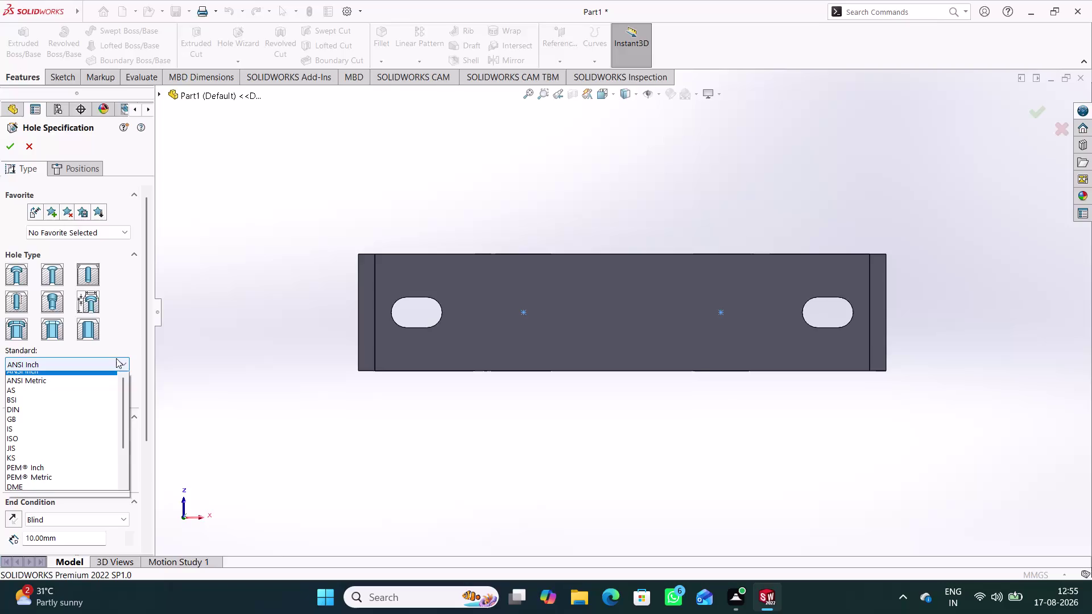
Keep ANSI Inch and pick Dowel Holes with a blind end and size 1/16.
click(116, 358)
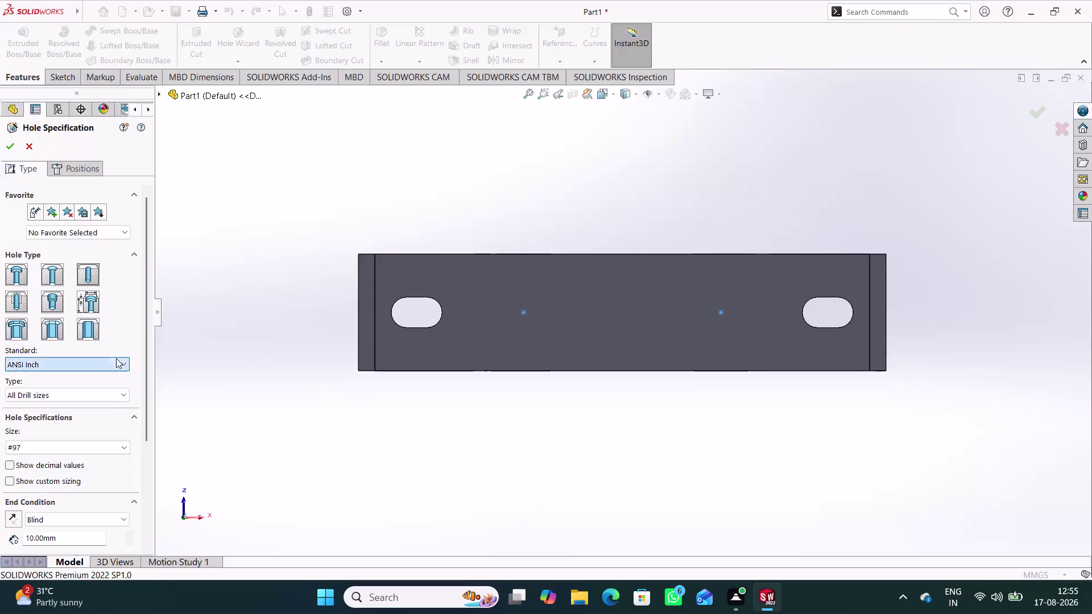
click(127, 394)
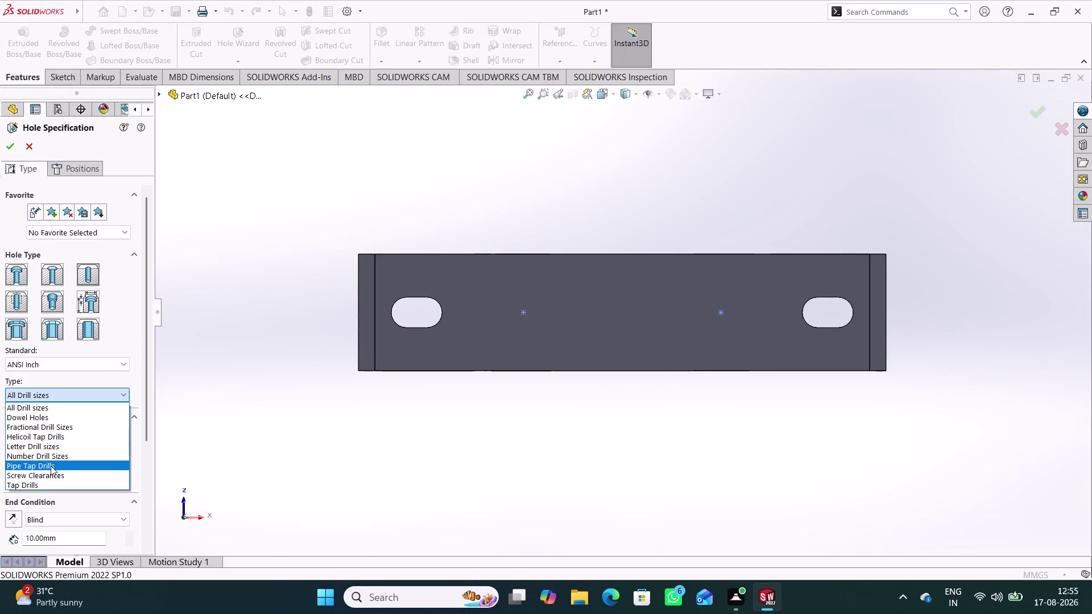
click(49, 417)
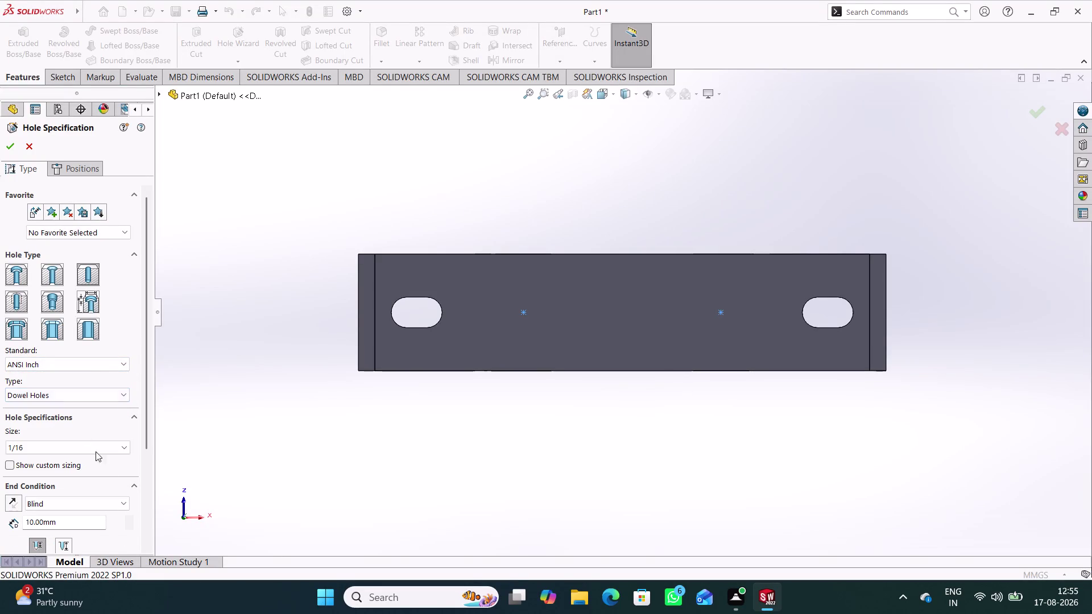
scroll(down, 3)
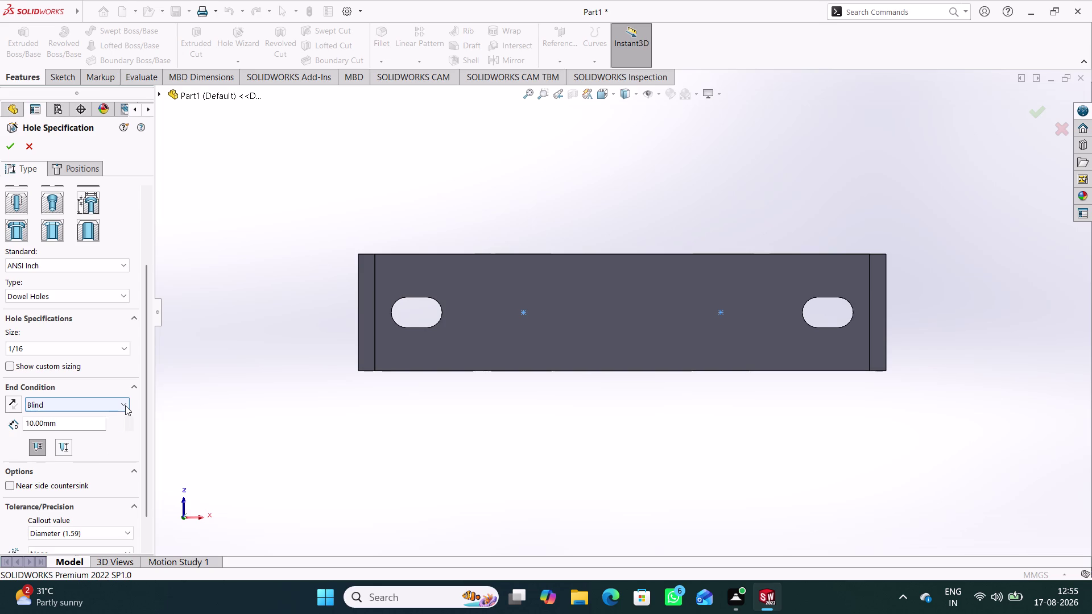
click(125, 405)
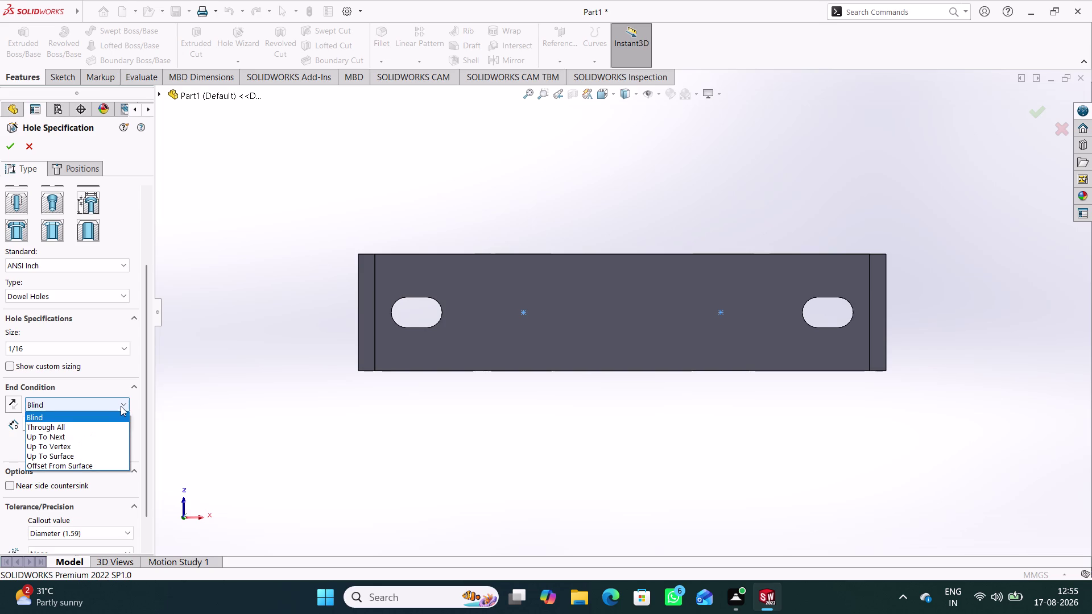
click(120, 406)
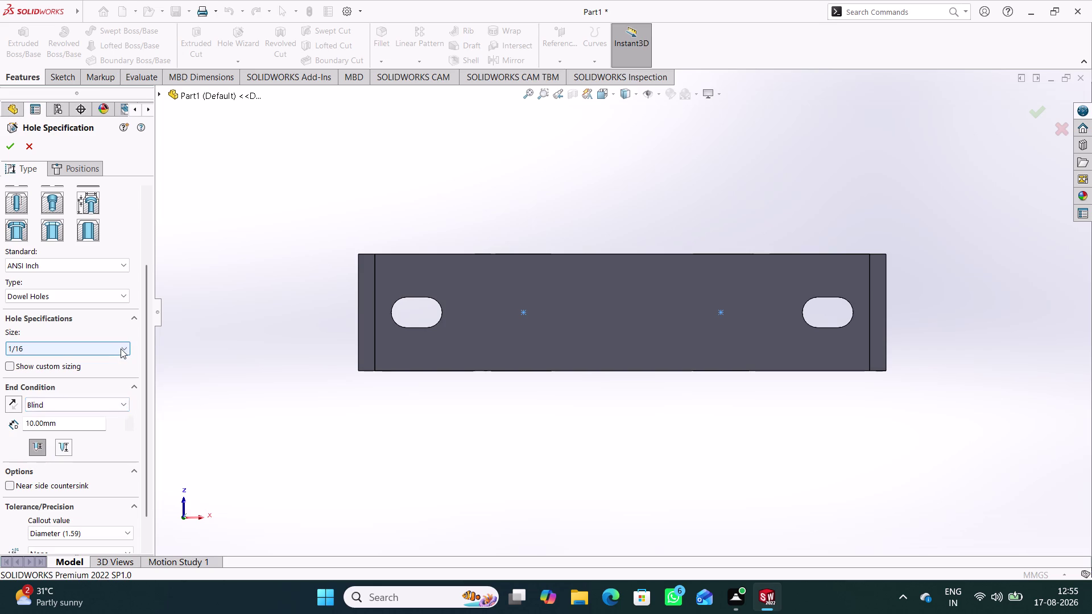
click(120, 349)
click(121, 349)
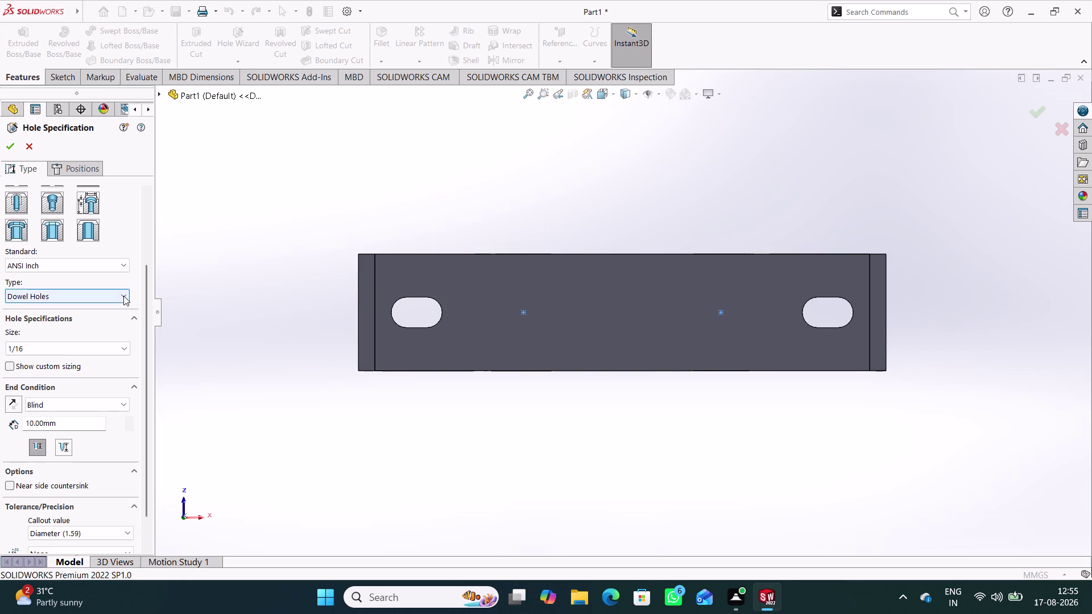
Switch to All Drill sizes at 1/16, showing decimal values and custom sizing (0.0625in, 118deg).
click(118, 298)
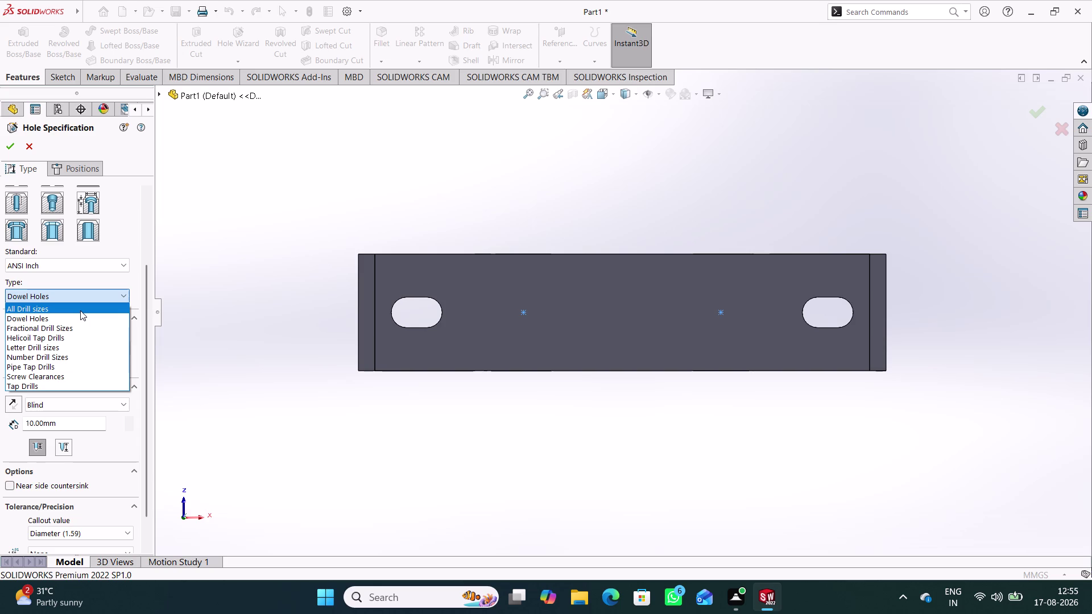
click(81, 310)
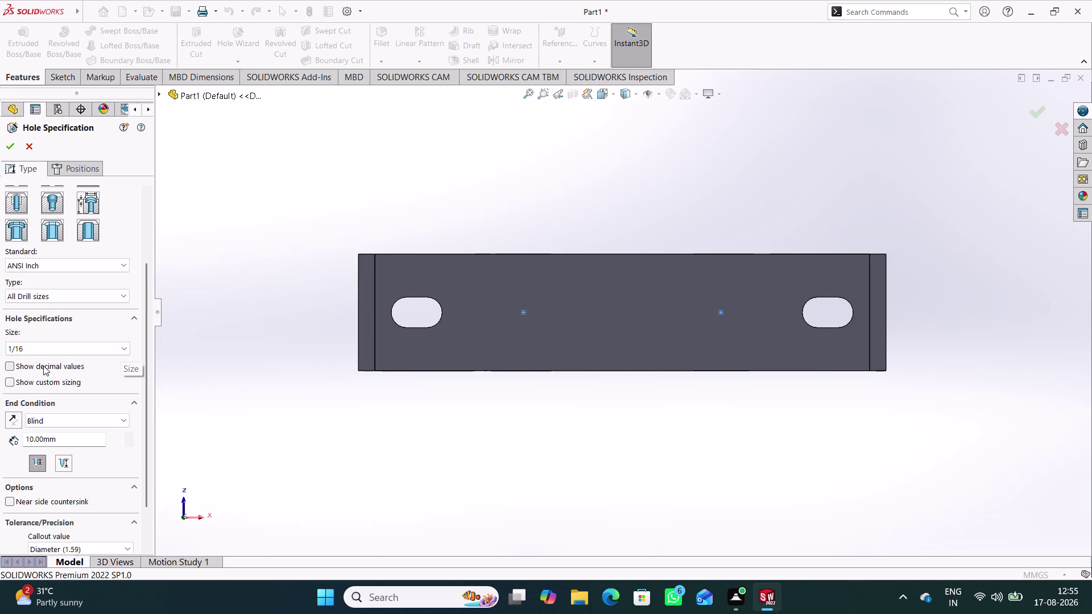
click(43, 366)
click(125, 347)
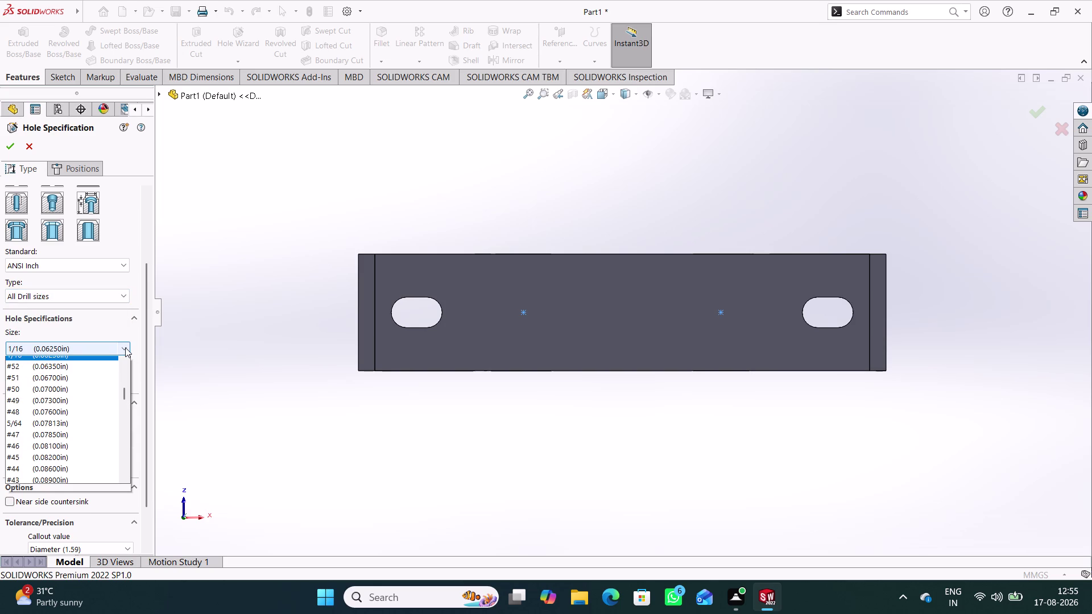
click(125, 347)
click(15, 379)
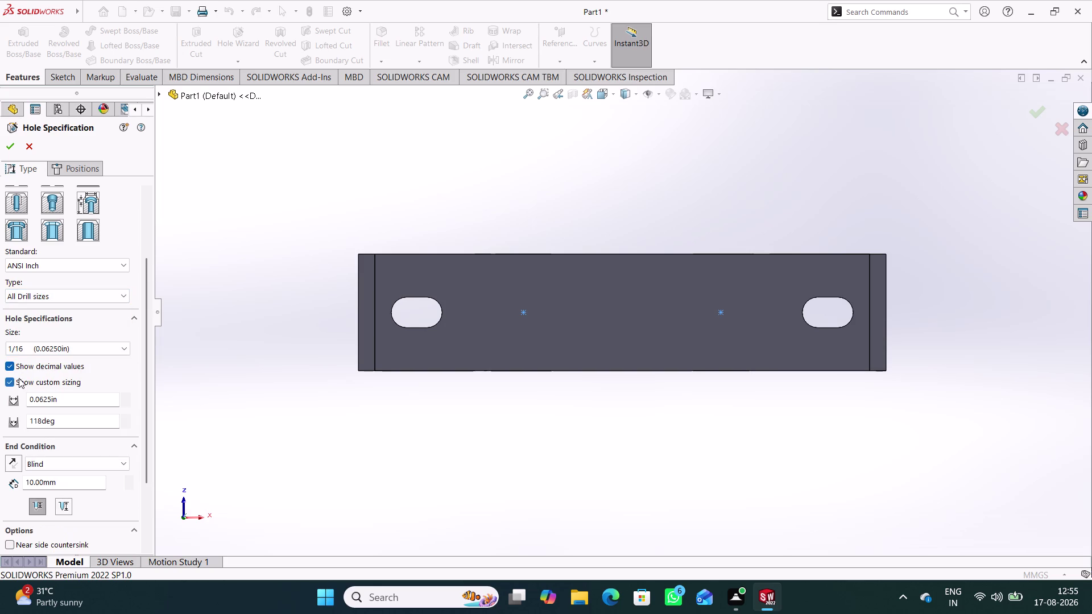
click(18, 371)
double_click(124, 349)
click(122, 264)
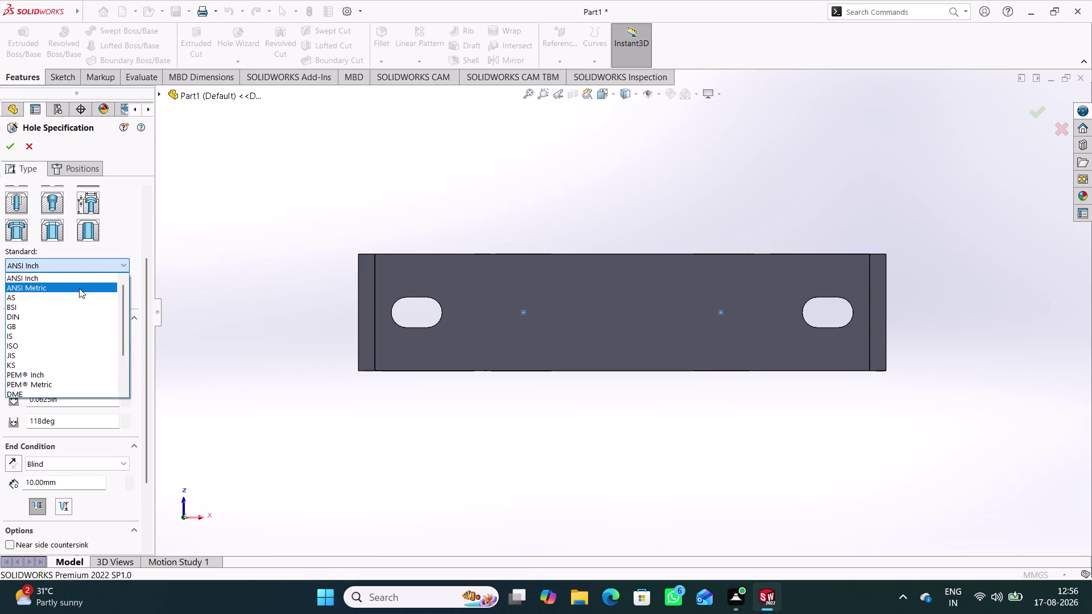
Set the standard to ISO, hide custom sizing, and keep the Ø1.0 dowel diameter.
click(39, 344)
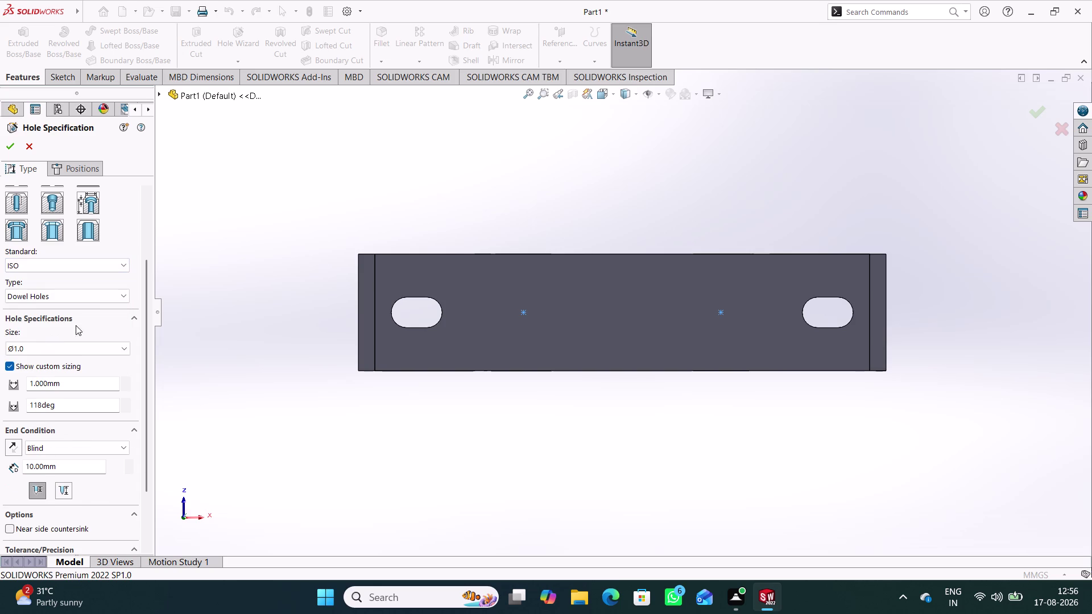
click(118, 352)
click(123, 351)
click(12, 368)
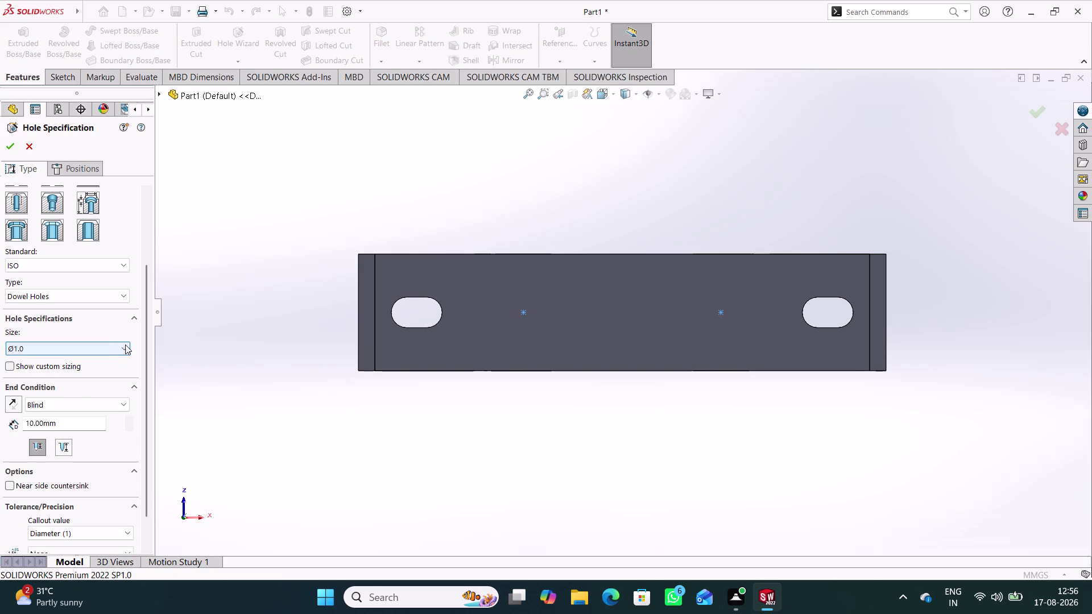
click(125, 345)
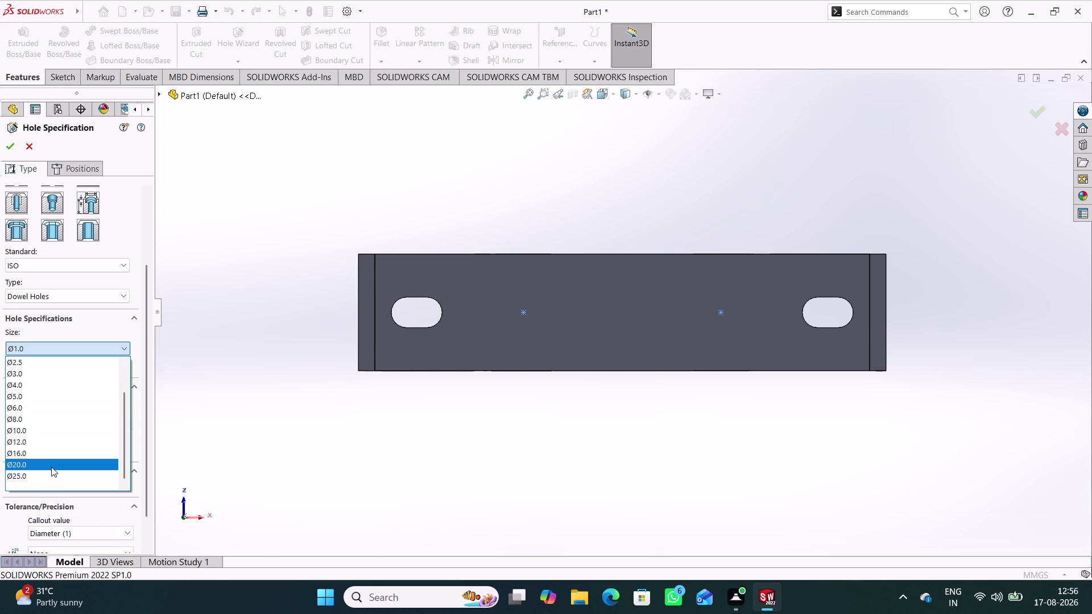
click(205, 358)
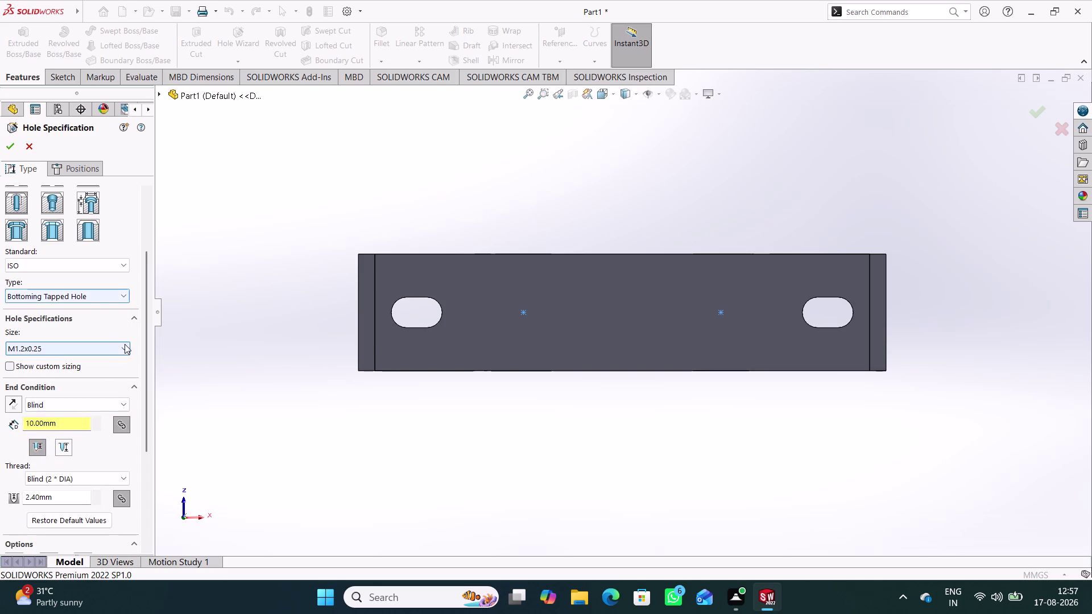
Leave custom sizing off and change the type to Tapered Pipe Tap, size 1/16.
click(50, 204)
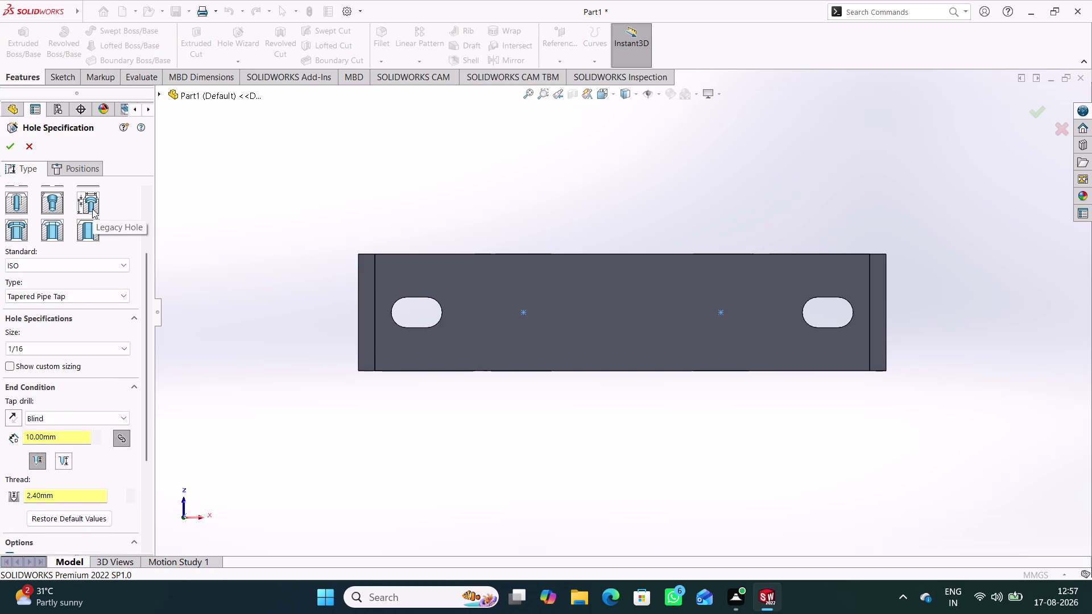
scroll(up, 3)
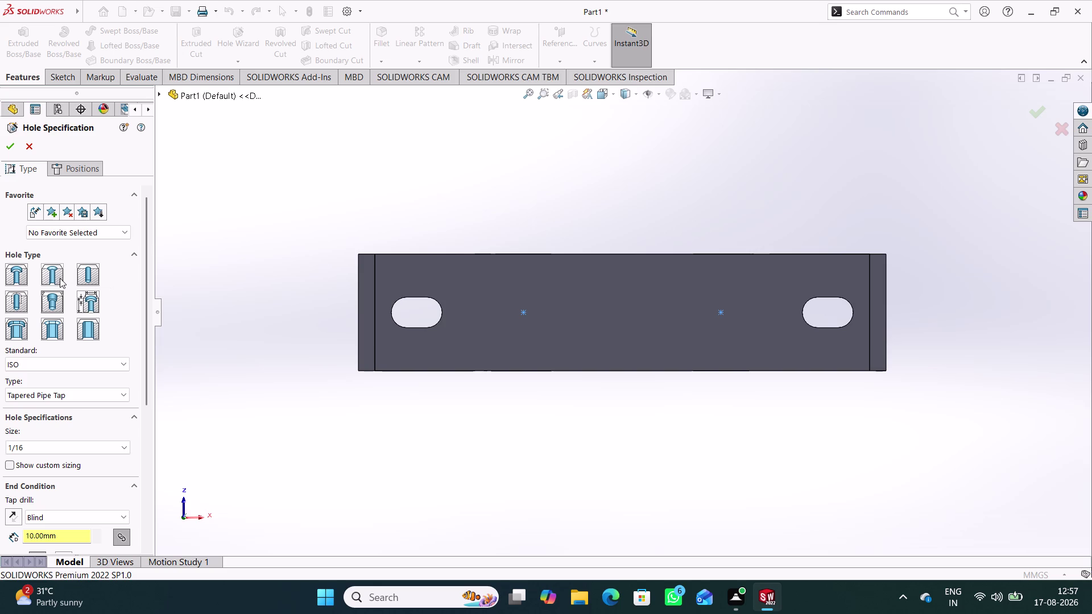
Return to a plain dowel hole and review its diameter choices.
click(88, 275)
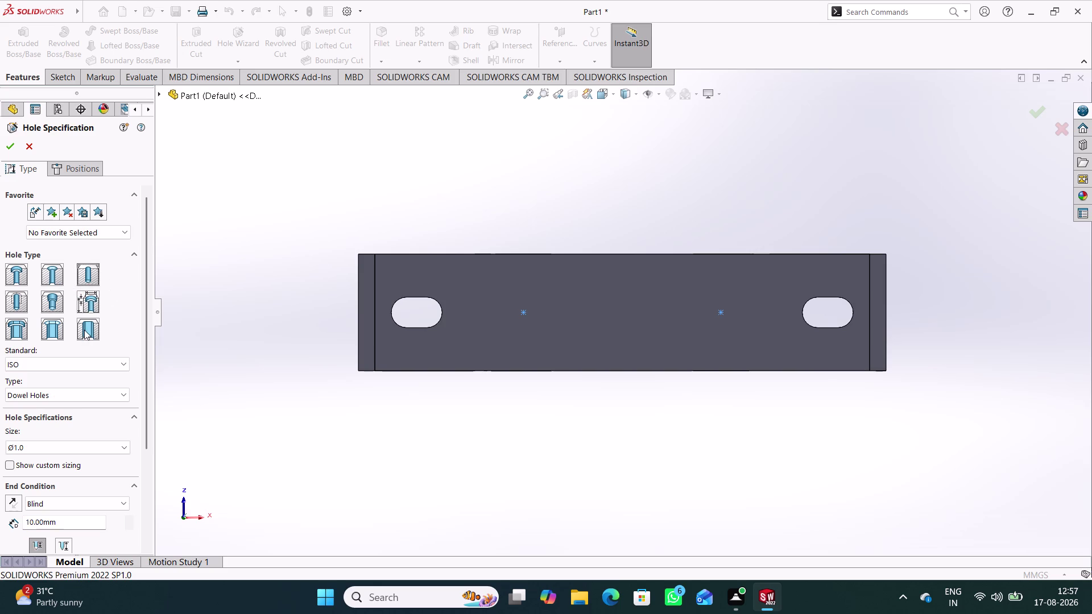
scroll(down, 3)
click(123, 348)
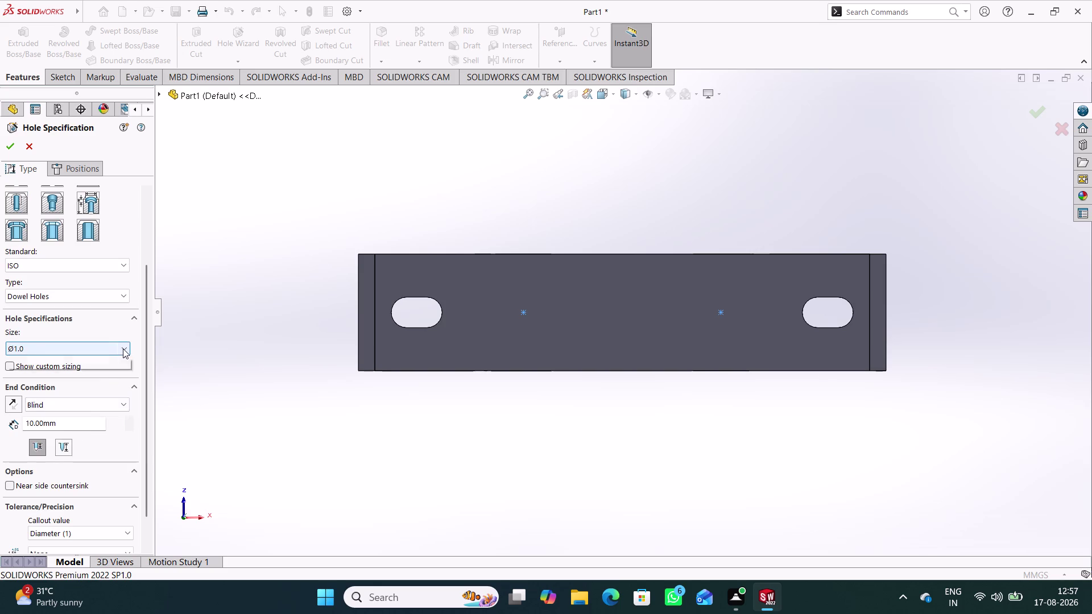
click(53, 479)
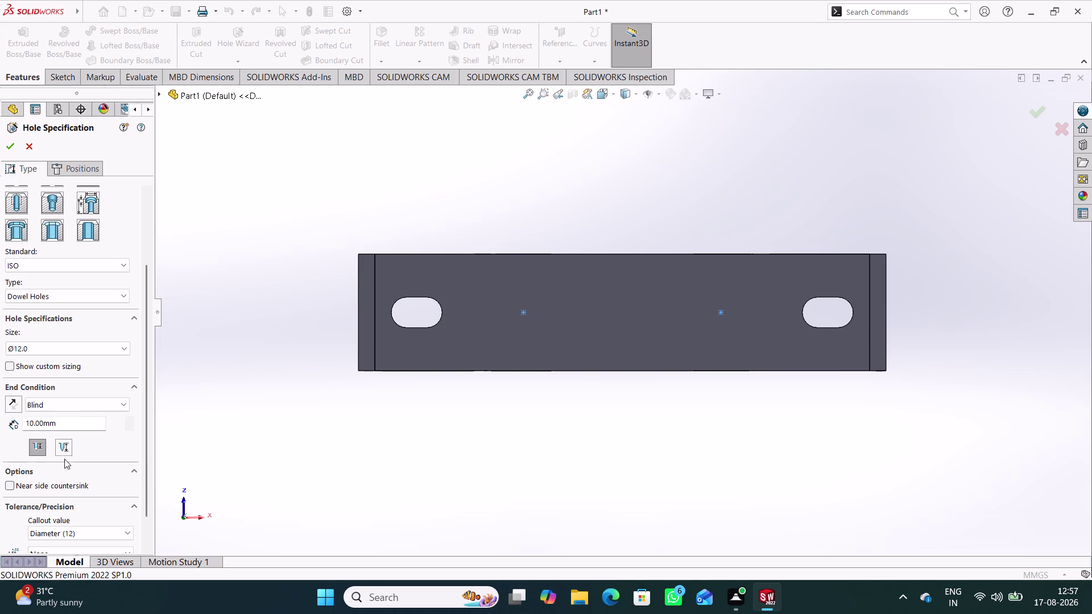
scroll(down, 3)
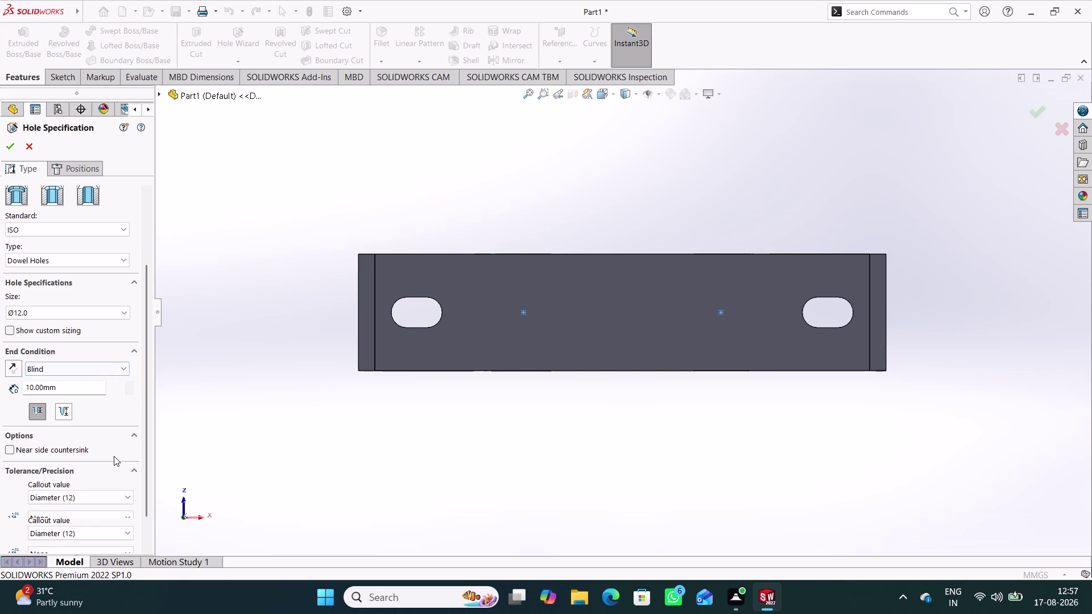
scroll(down, 3)
Toggle Near side countersink on and off, then cancel the hole specification.
click(12, 450)
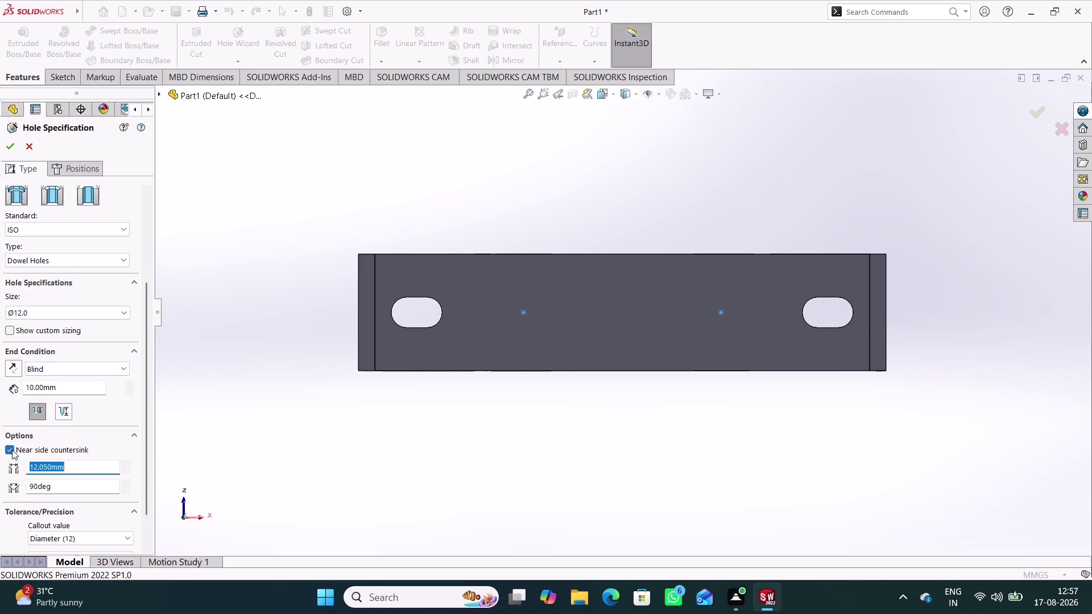
click(12, 450)
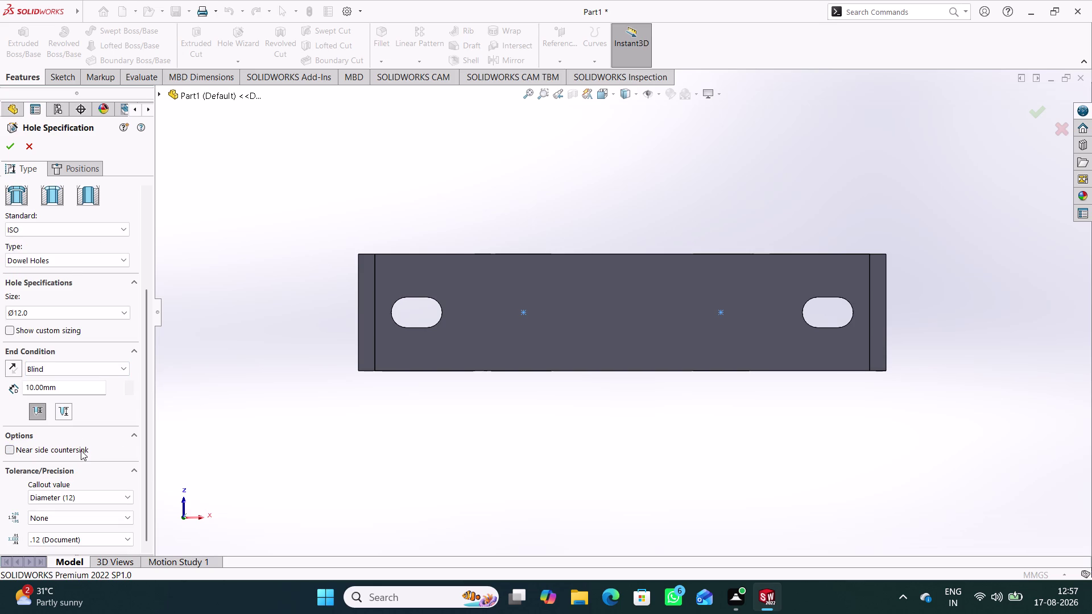
click(274, 316)
click(26, 144)
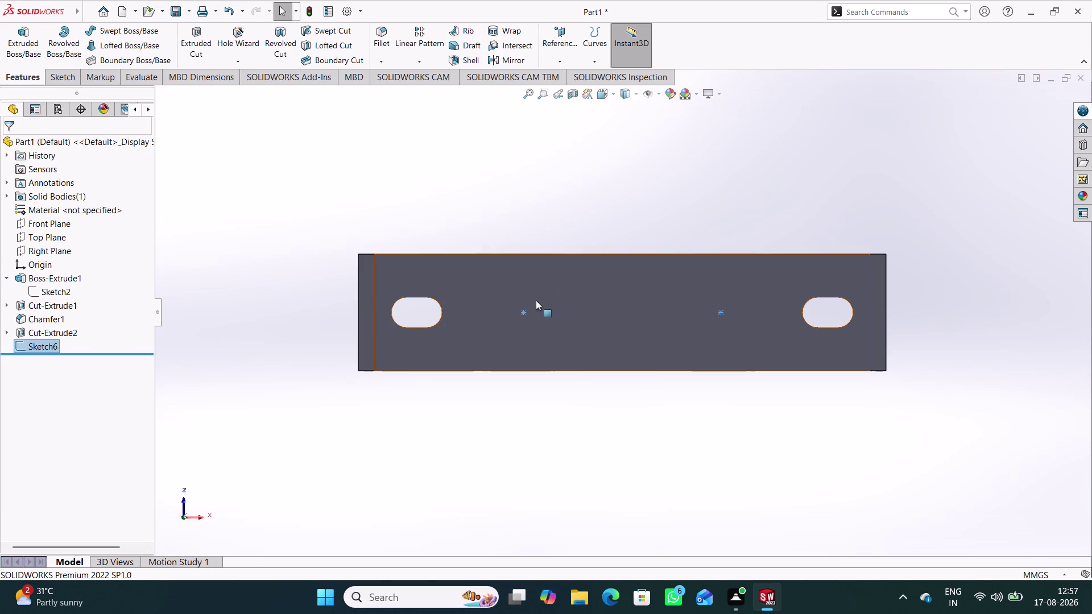
Edit Sketch6 and delete the existing hole points and their dimensions.
double_click(525, 314)
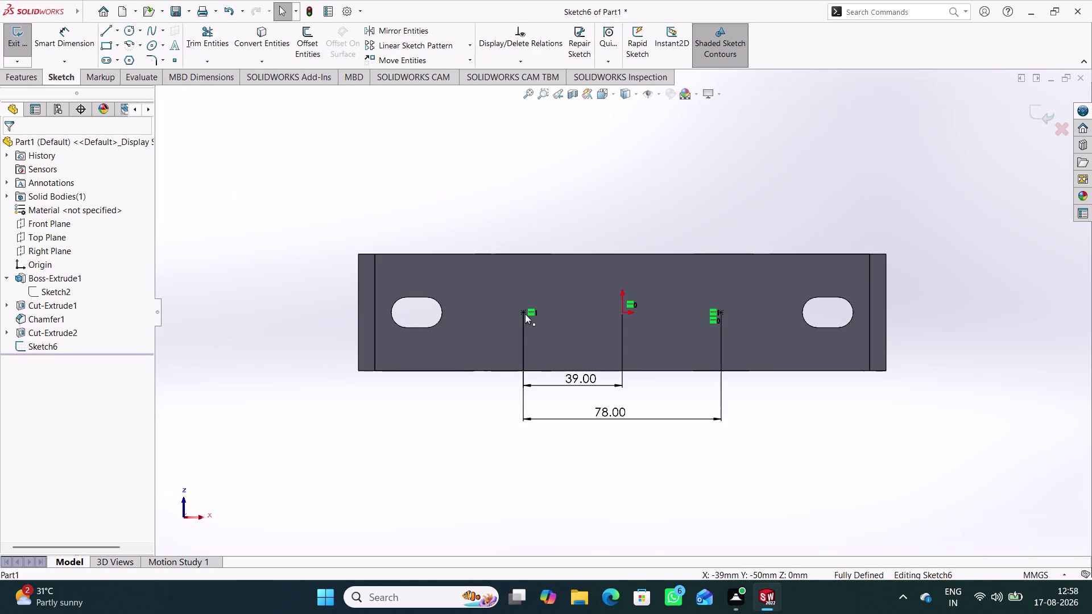
drag(680, 514, 458, 169)
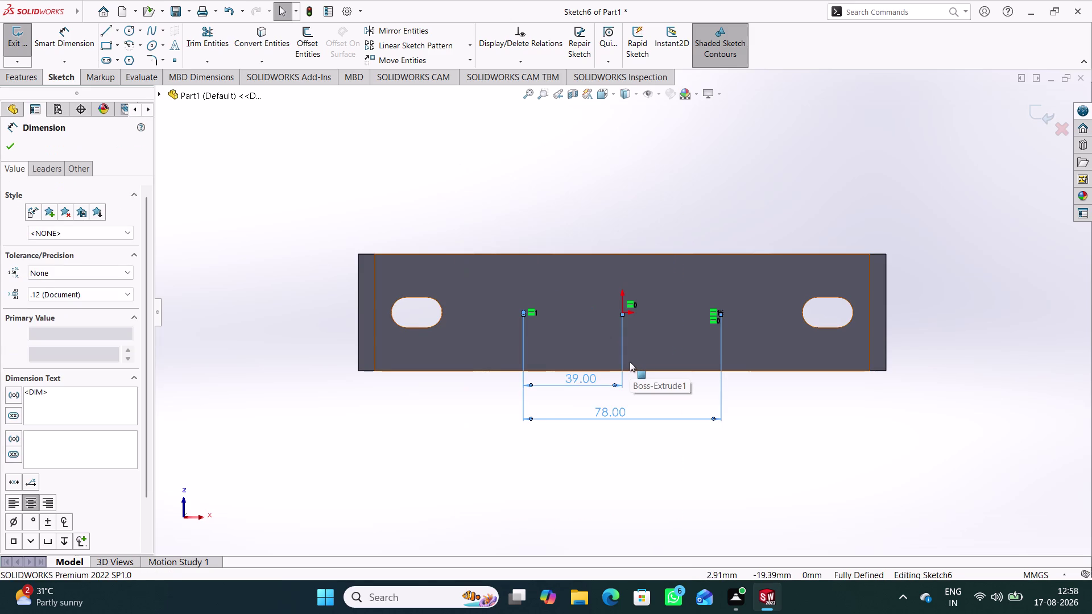
key(Delete)
drag(814, 432, 707, 227)
key(Delete)
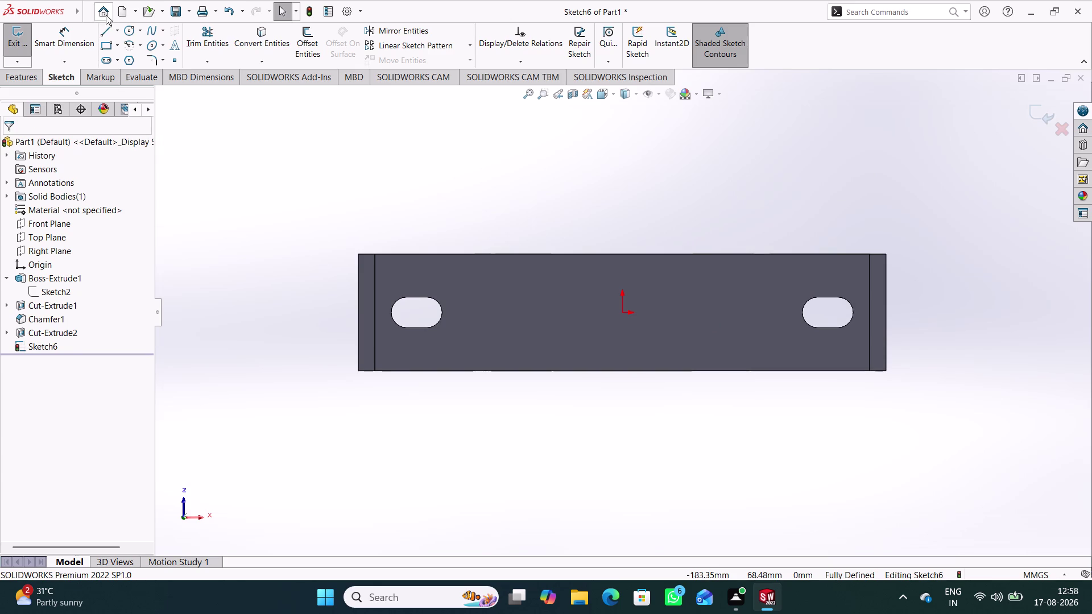
Draw two circles, one left and one right of the origin.
click(131, 30)
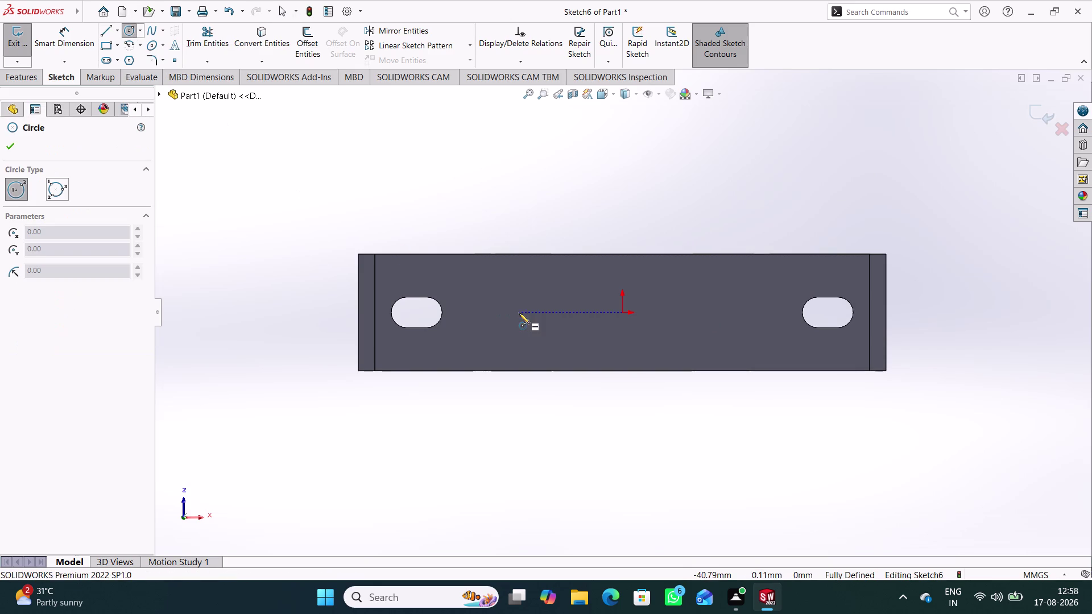
click(493, 315)
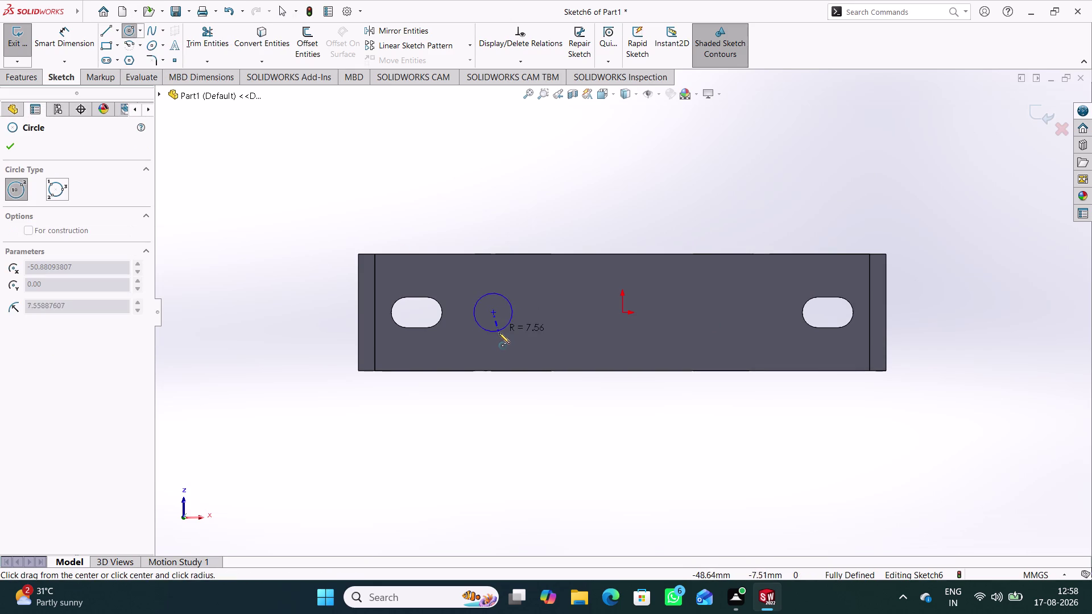
click(499, 335)
click(735, 310)
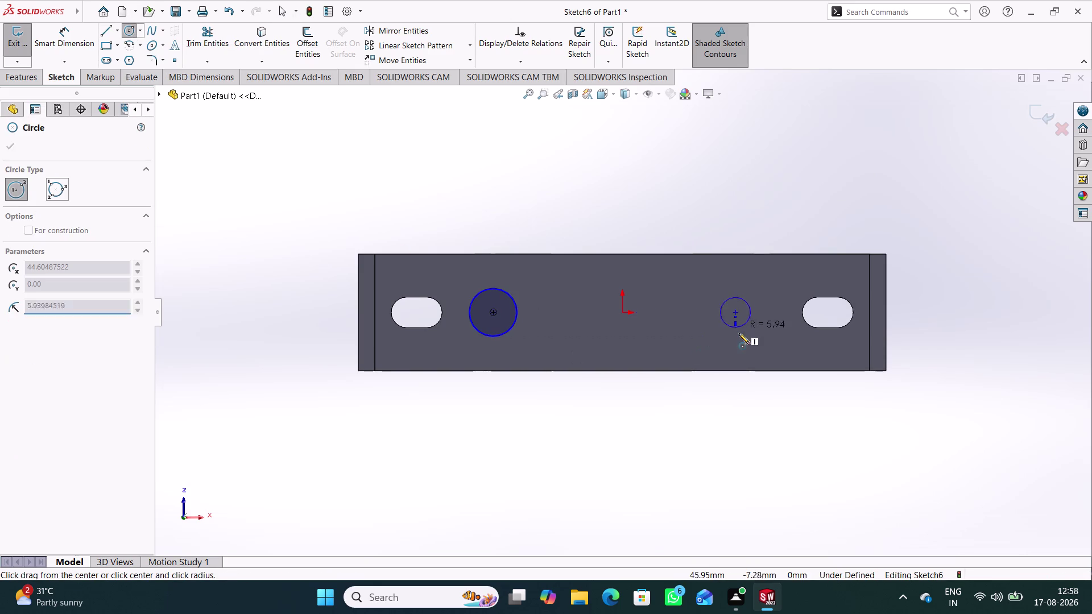
click(738, 337)
Dimension the two circle centres 78 mm apart.
right_drag(547, 455, 567, 174)
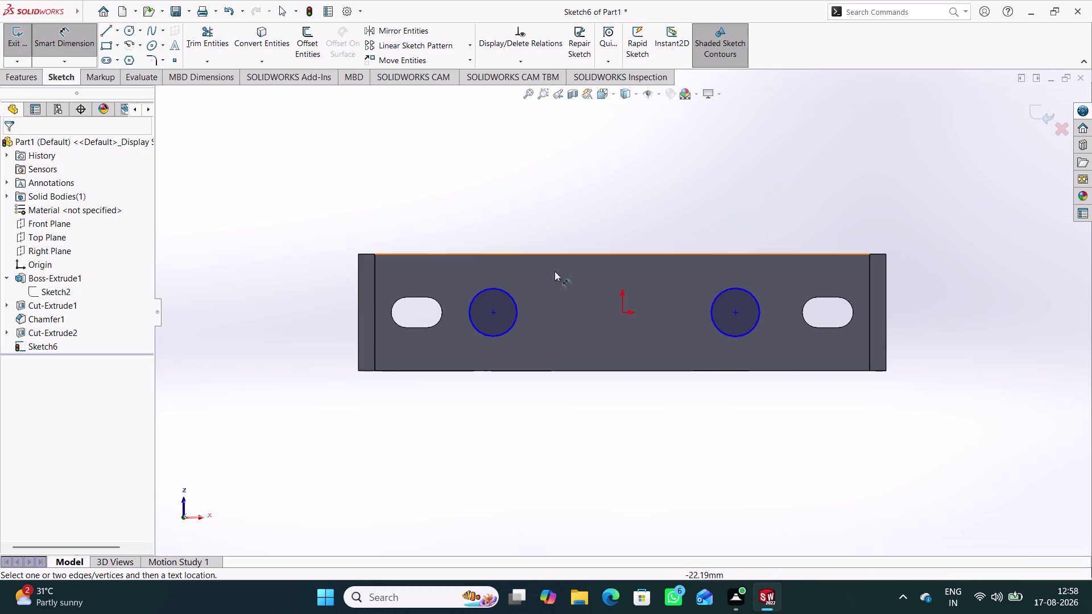
click(495, 314)
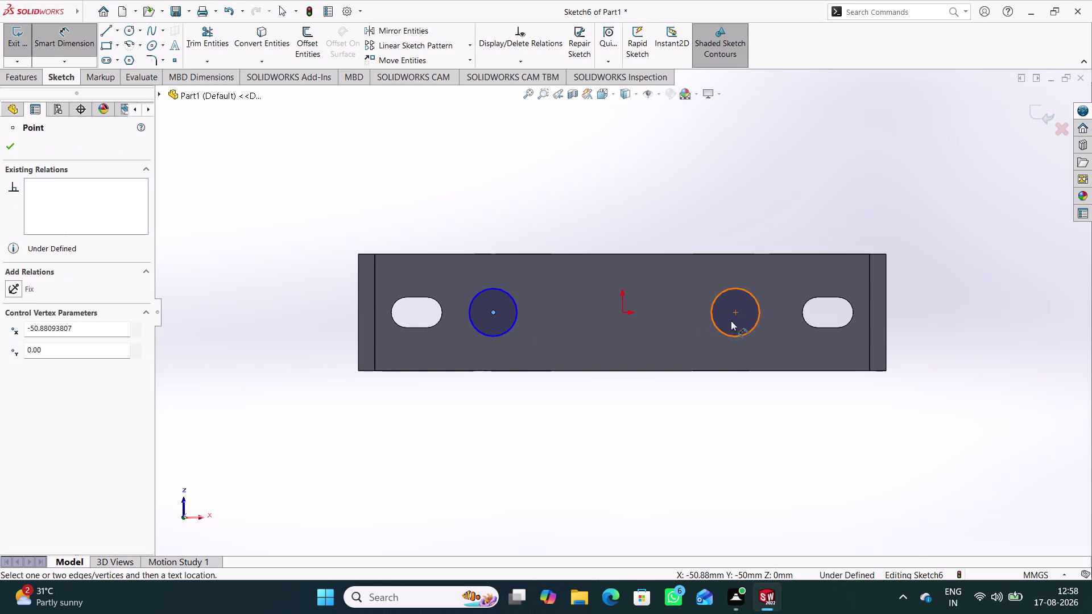
click(737, 313)
click(615, 406)
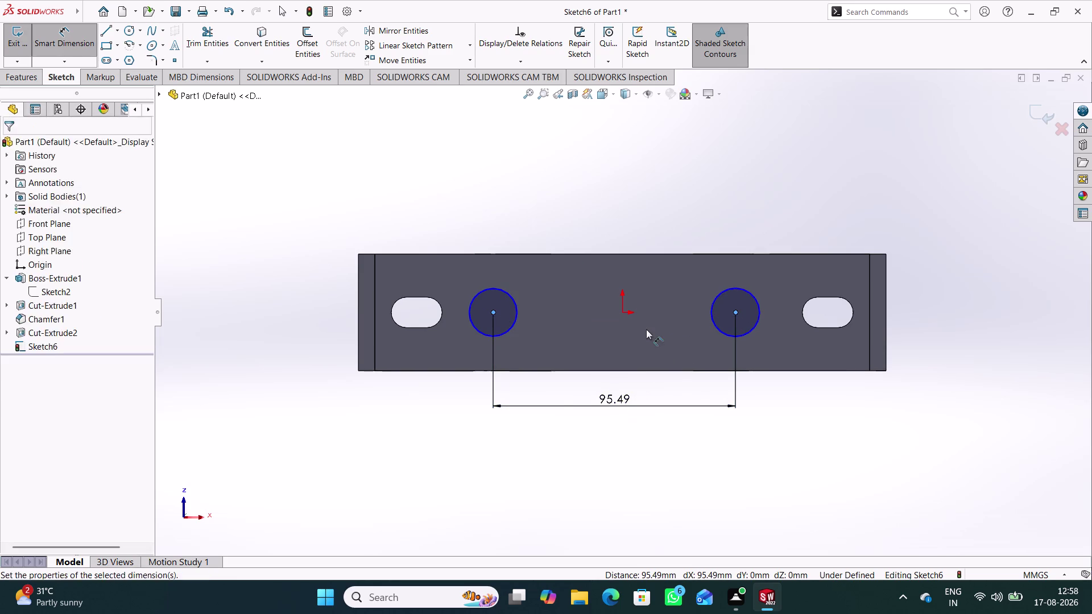
text(78)
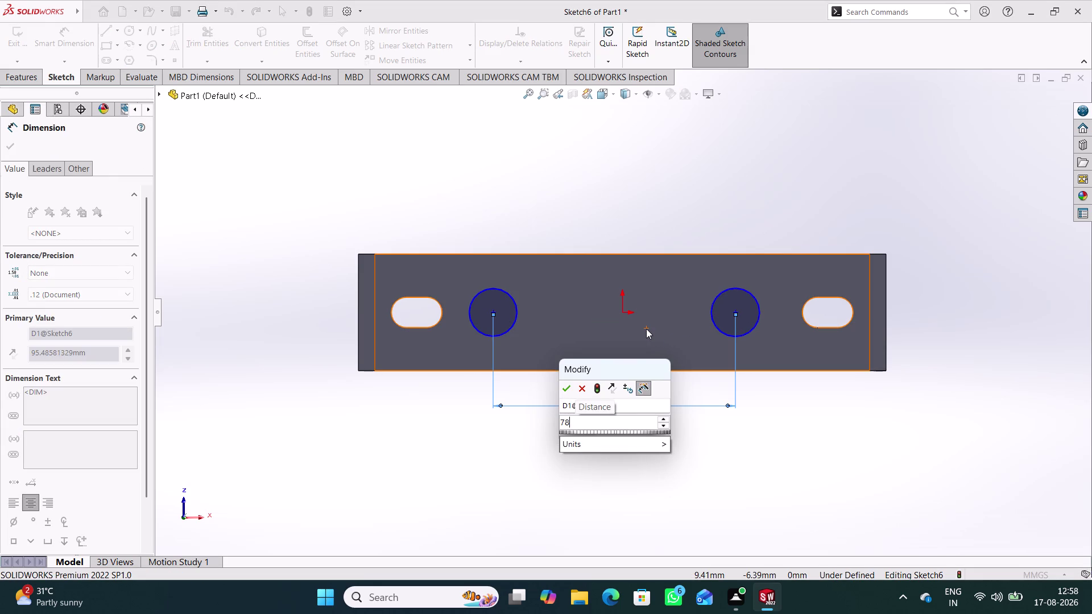
key(Return)
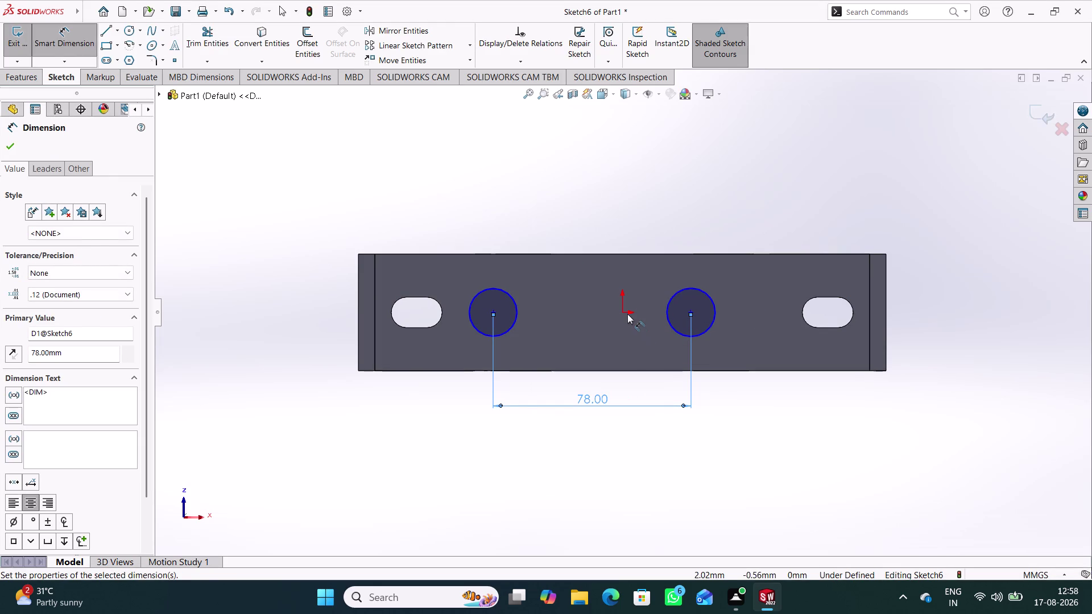
Dimension the right circle's centre 39 mm from the origin.
click(622, 309)
click(691, 312)
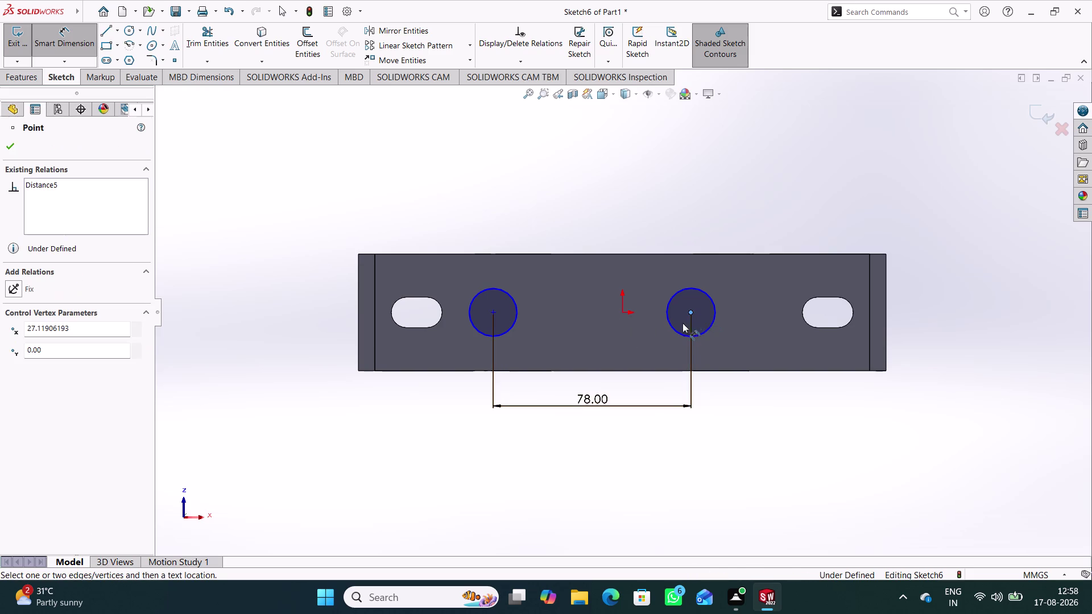
click(623, 311)
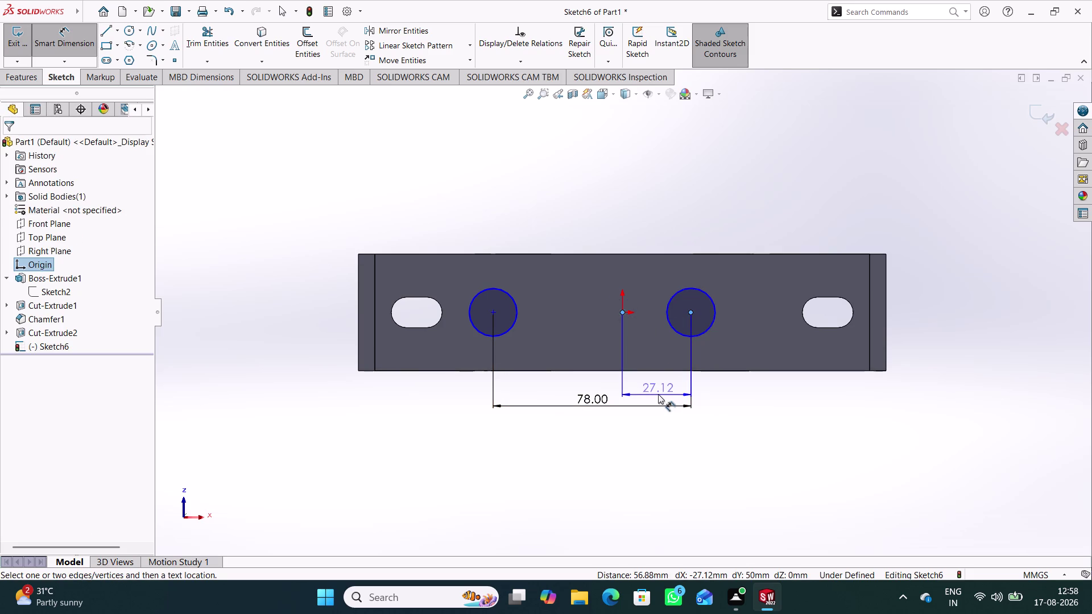
click(658, 391)
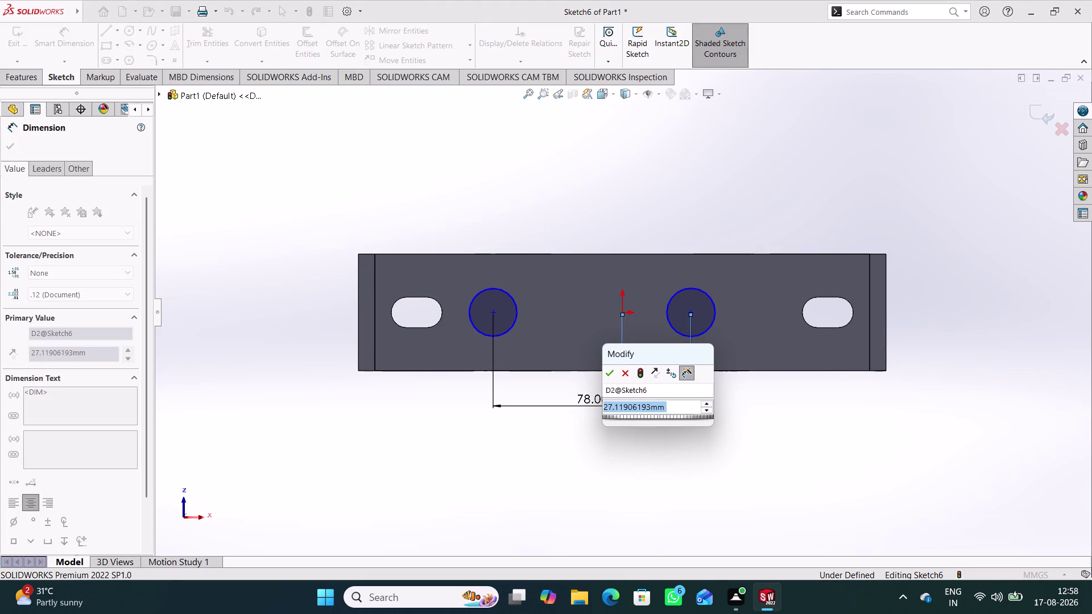
text(39)
key(Return)
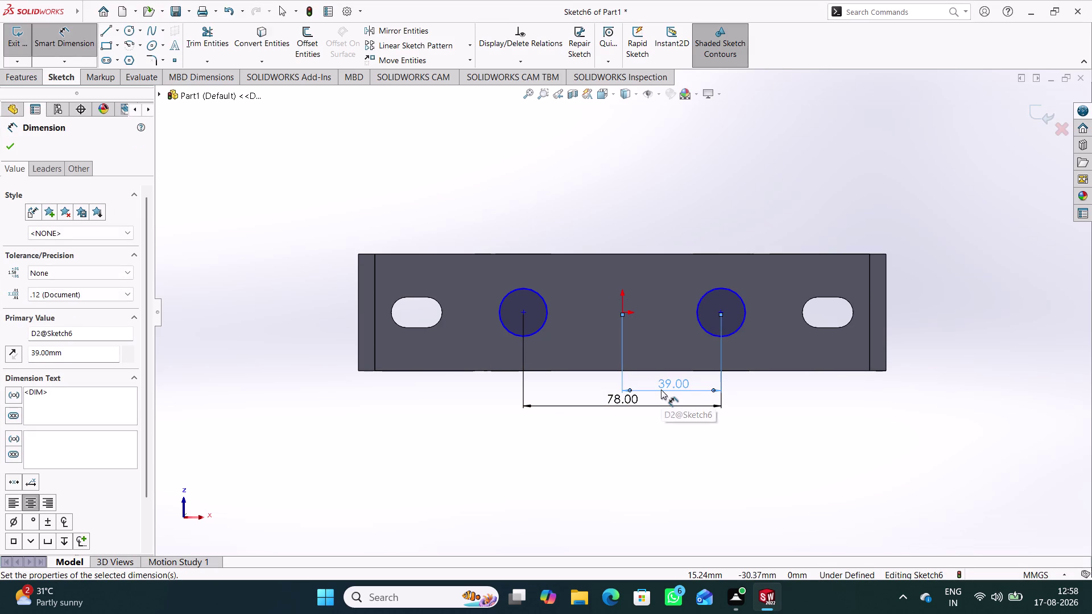
click(735, 186)
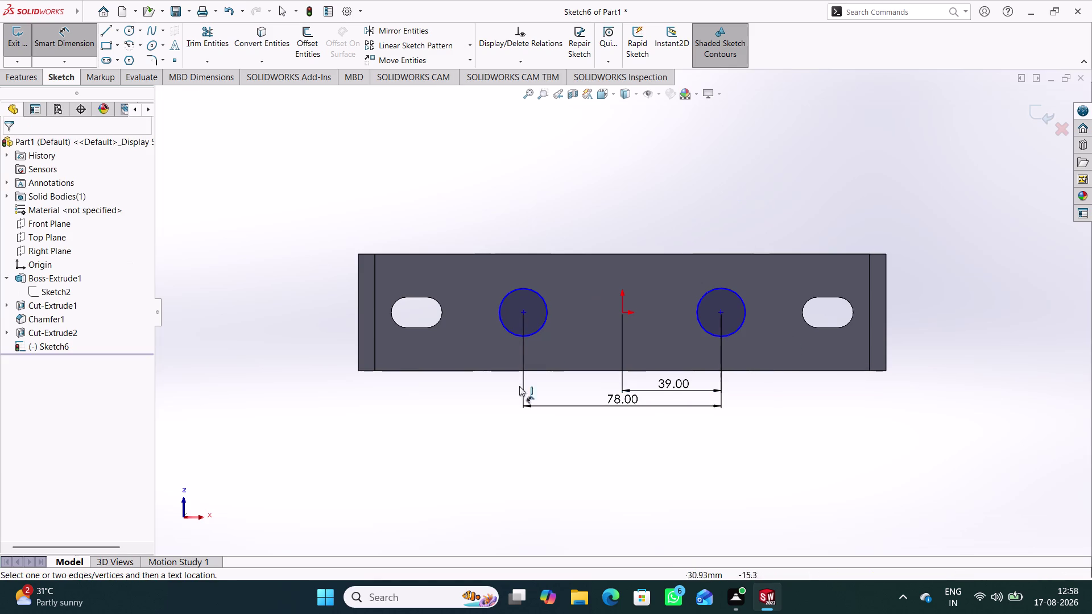
click(546, 298)
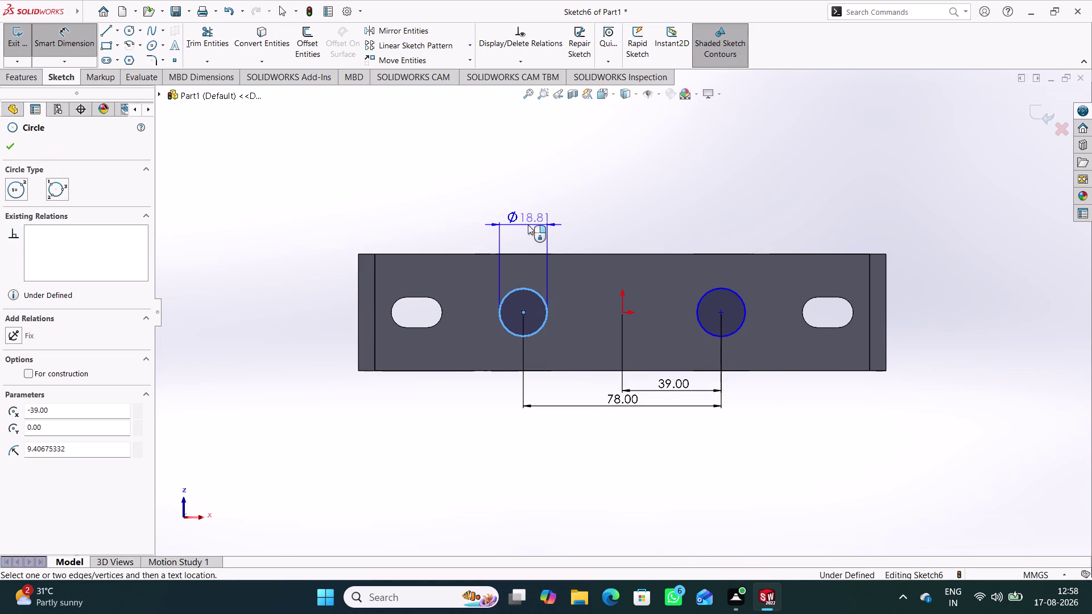
Give the left circle a 24 mm diameter.
click(524, 225)
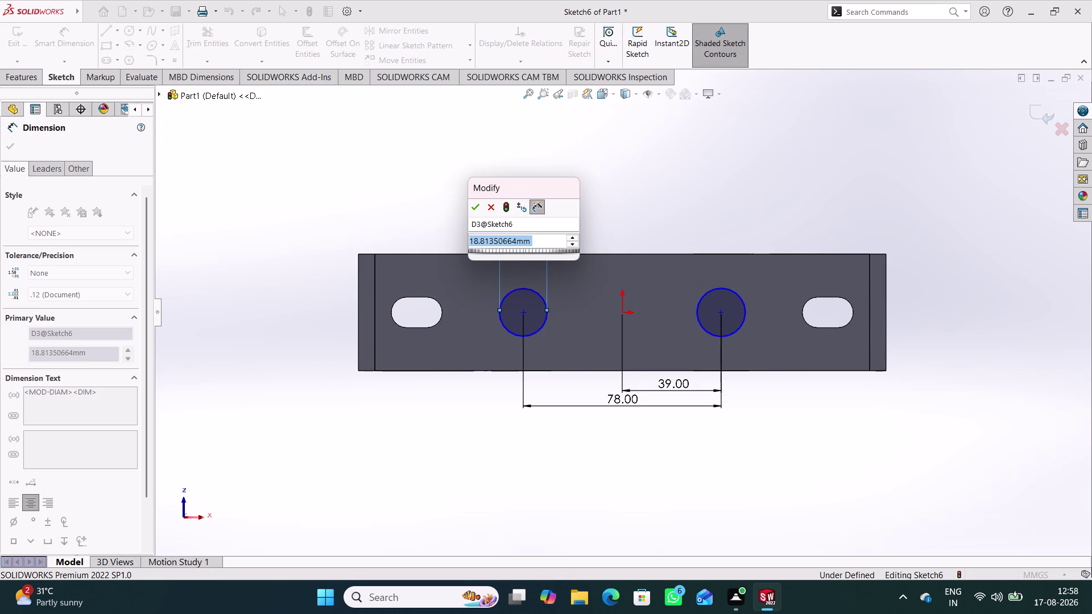
text(24)
key(Return)
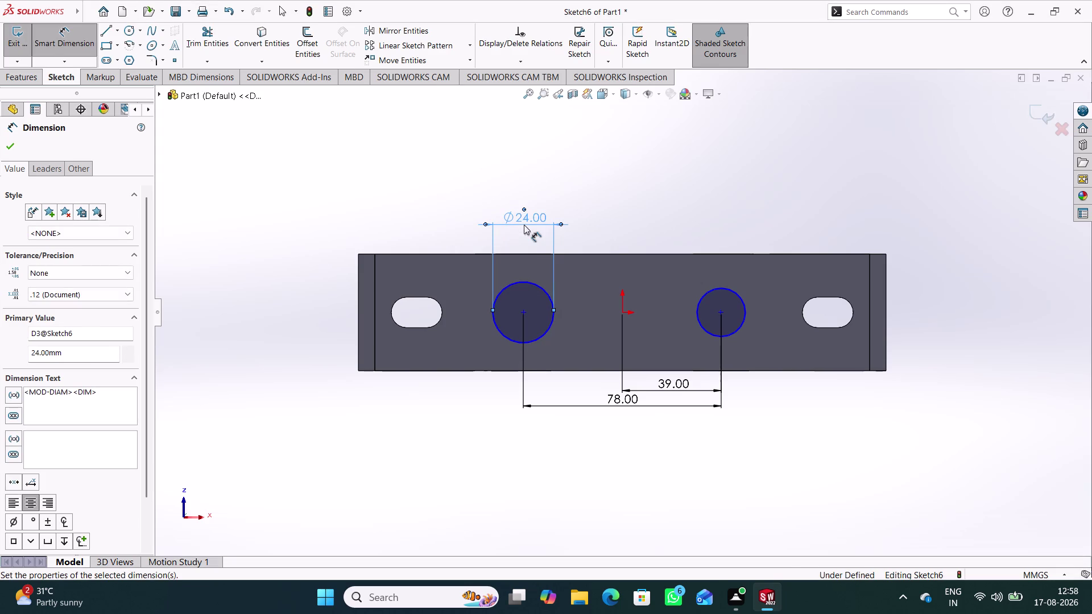
click(637, 205)
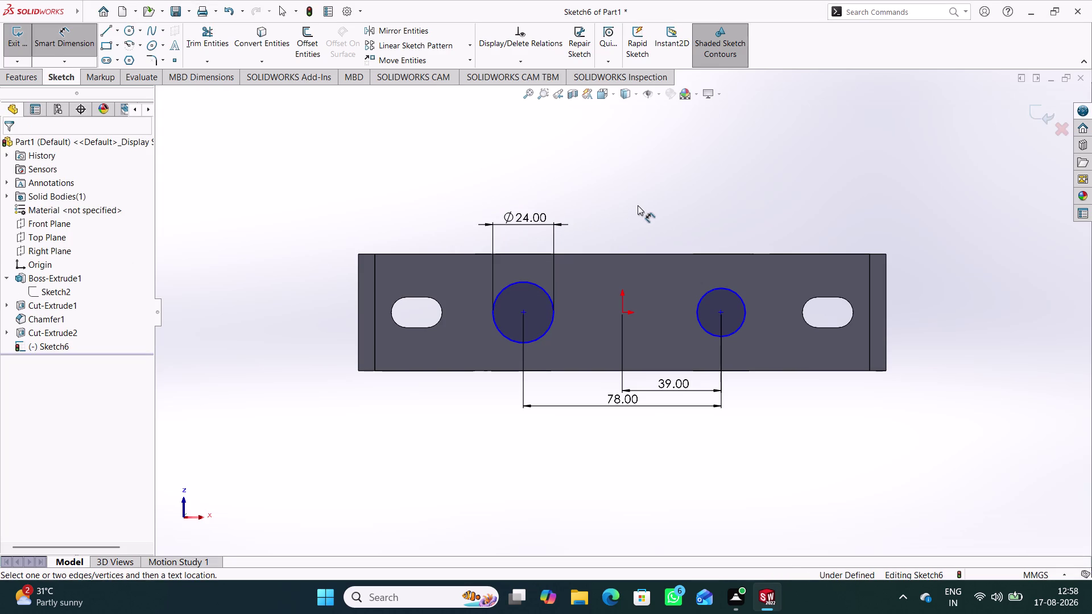
Add an Equal relation between the two circles.
right_drag(624, 465, 669, 95)
click(545, 294)
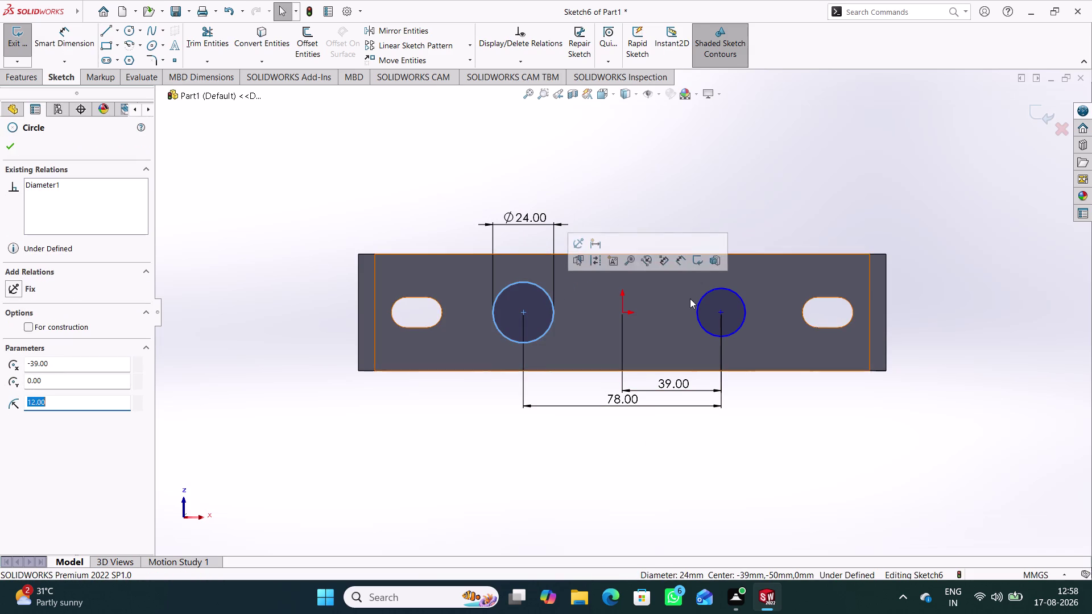
click(704, 299)
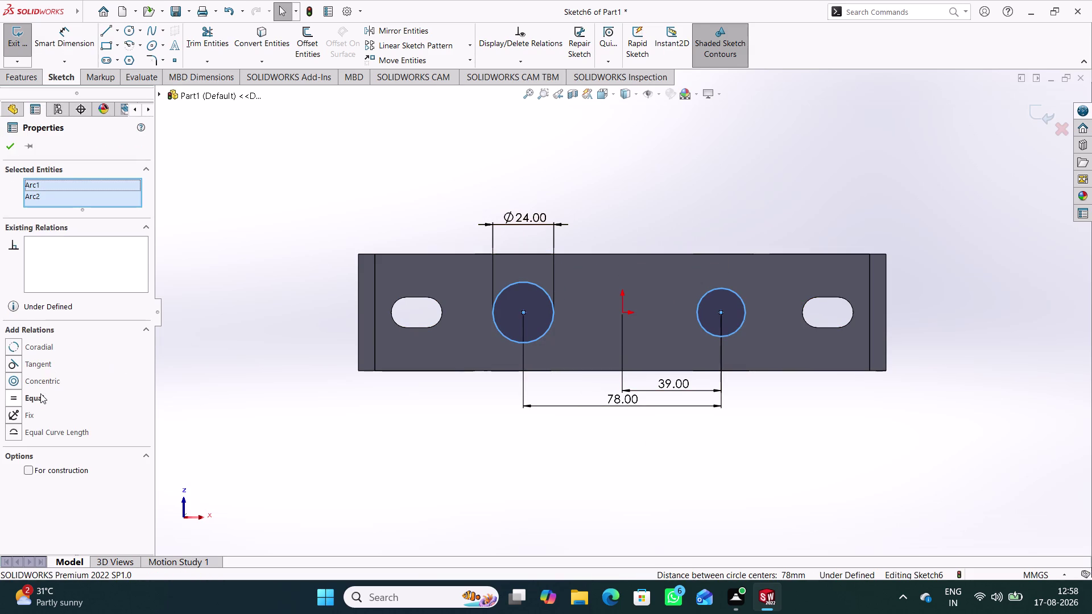
click(41, 393)
click(312, 244)
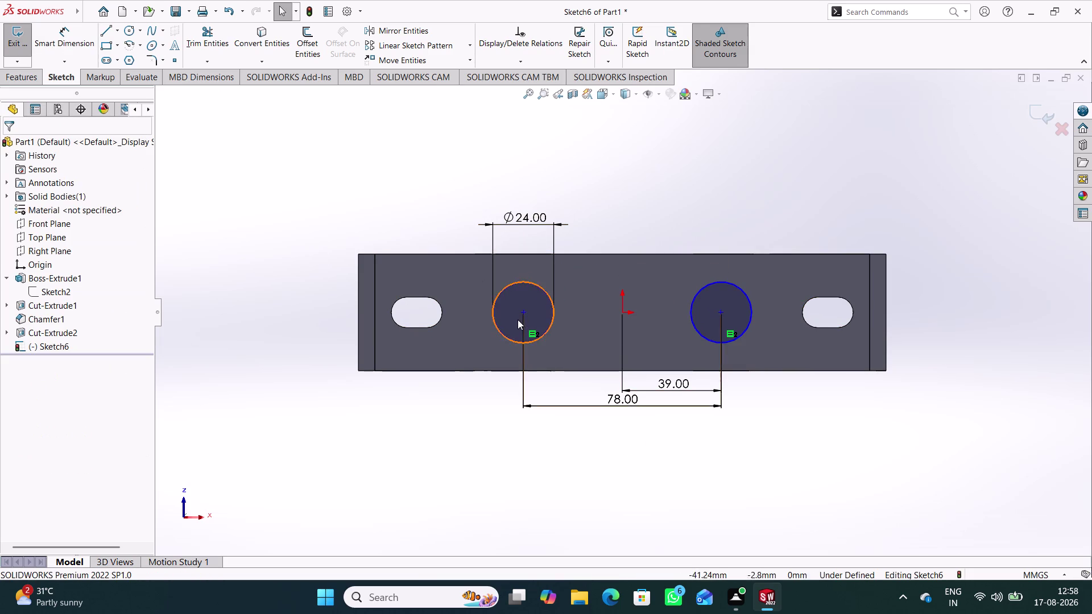
Add a Horizontal relation between the origin and both circle centres.
click(522, 312)
click(622, 314)
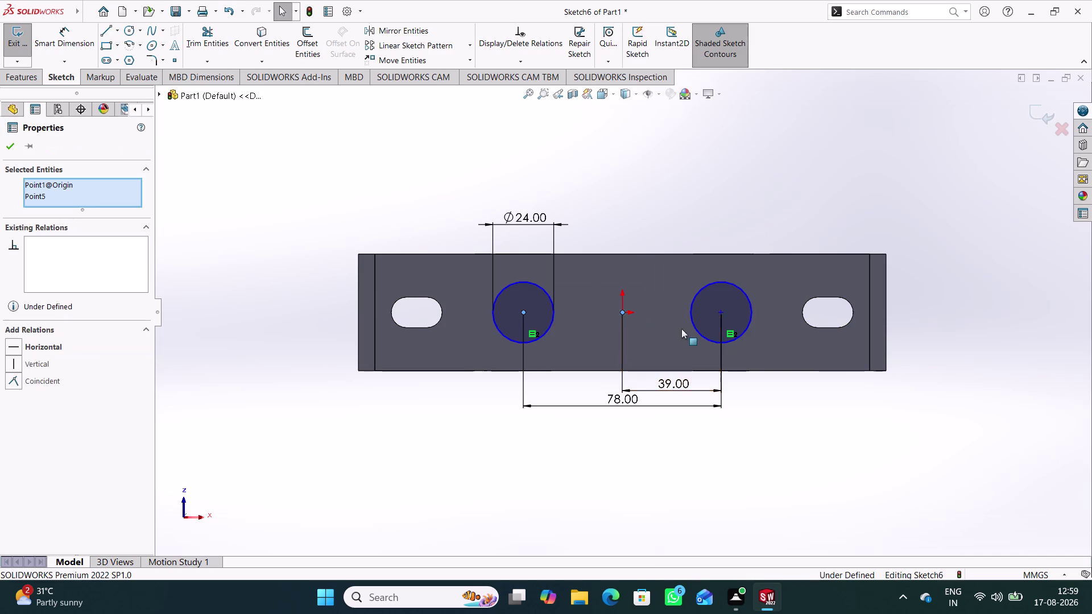
click(723, 313)
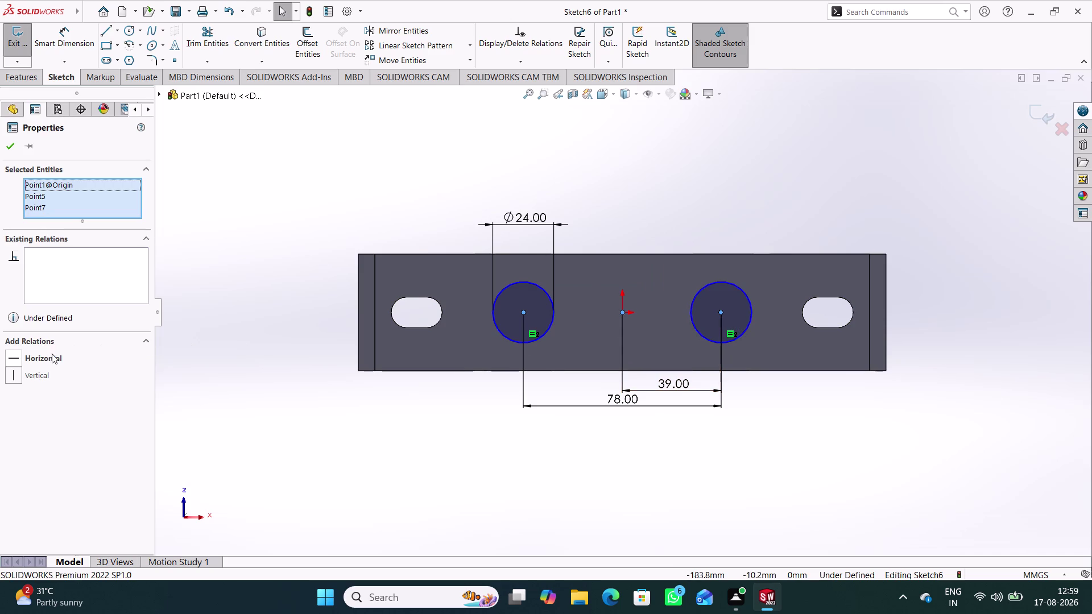
click(51, 357)
click(295, 404)
click(1036, 108)
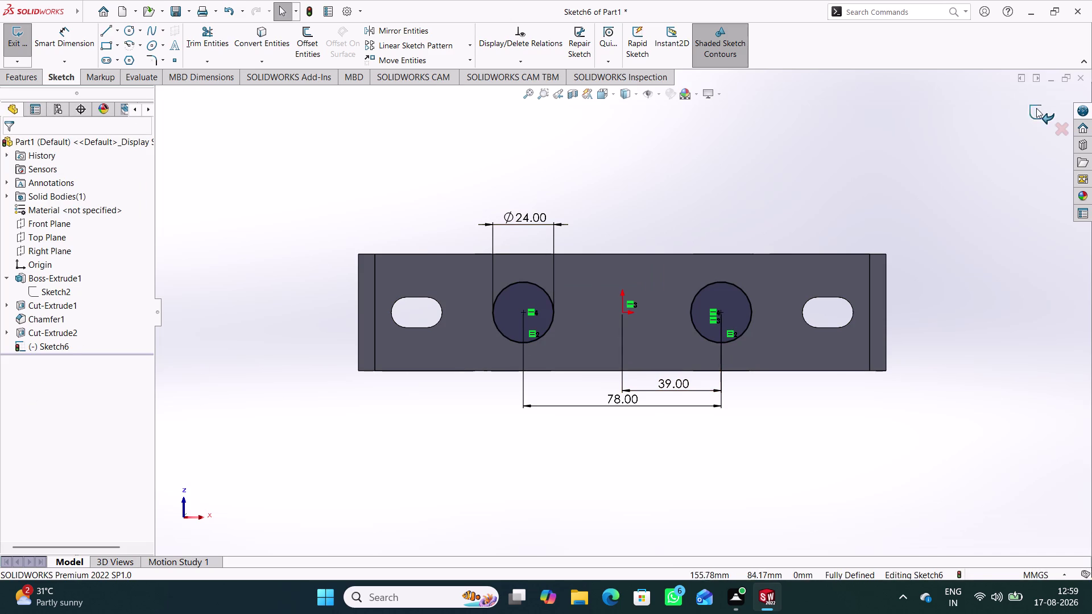
middle_drag(662, 179, 655, 360)
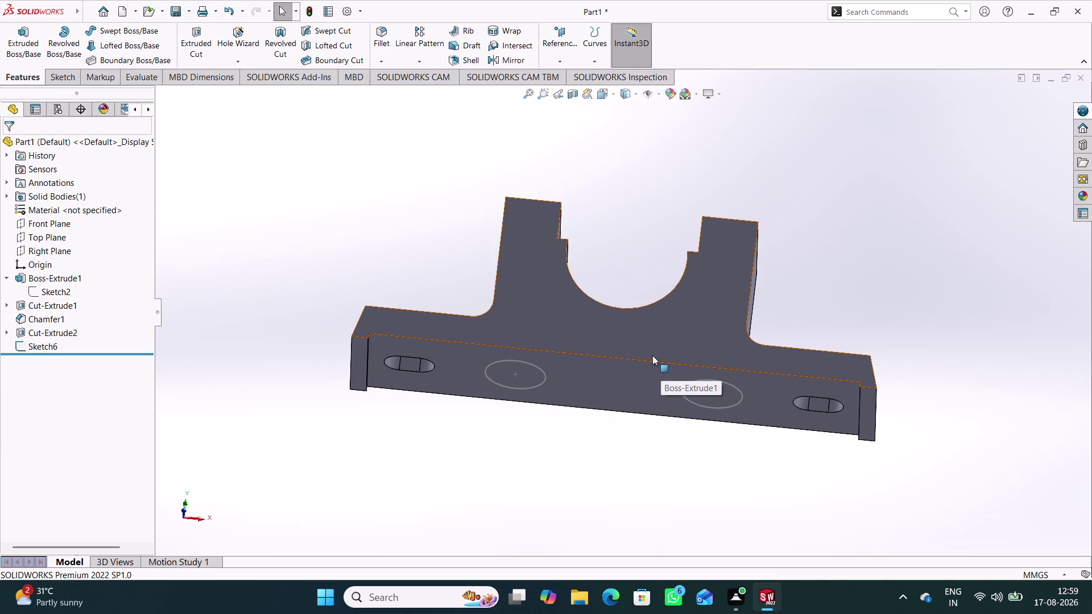
Start an Extruded Cut from Sketch6 and select both circle contours.
click(195, 47)
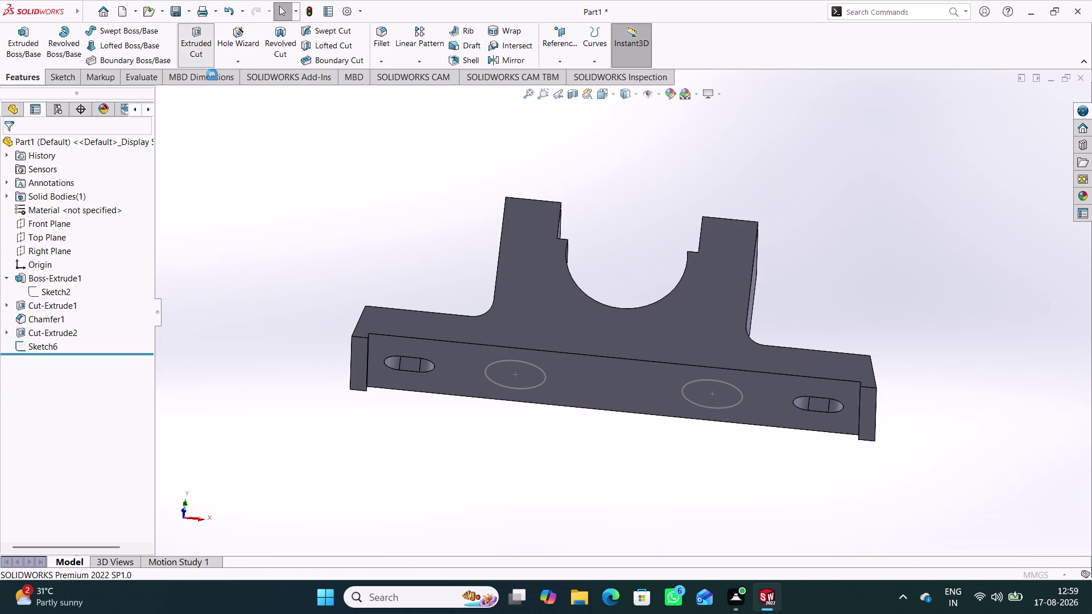
click(528, 364)
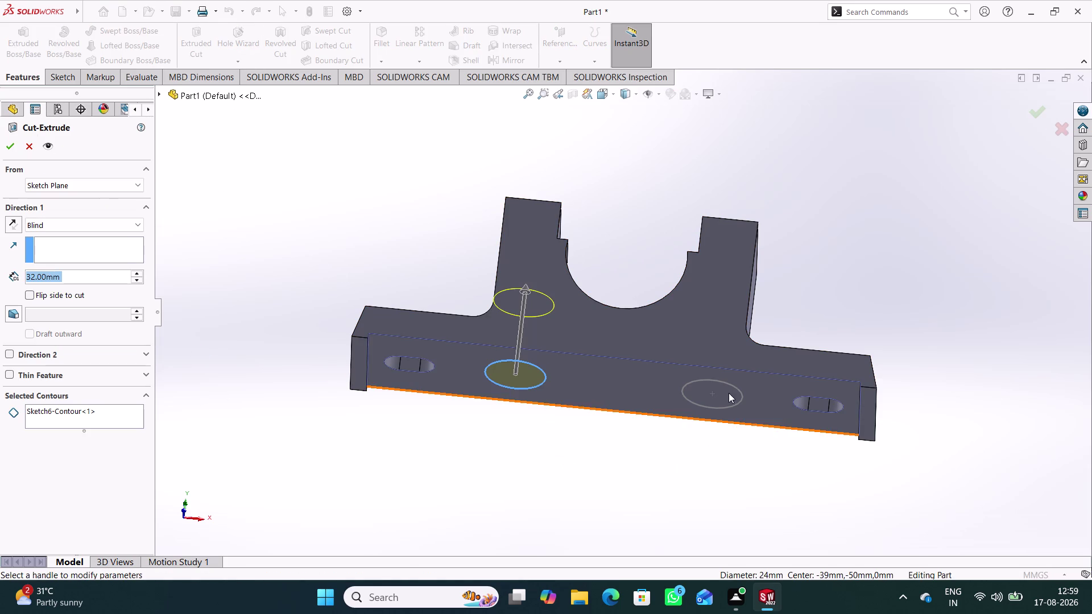
click(119, 420)
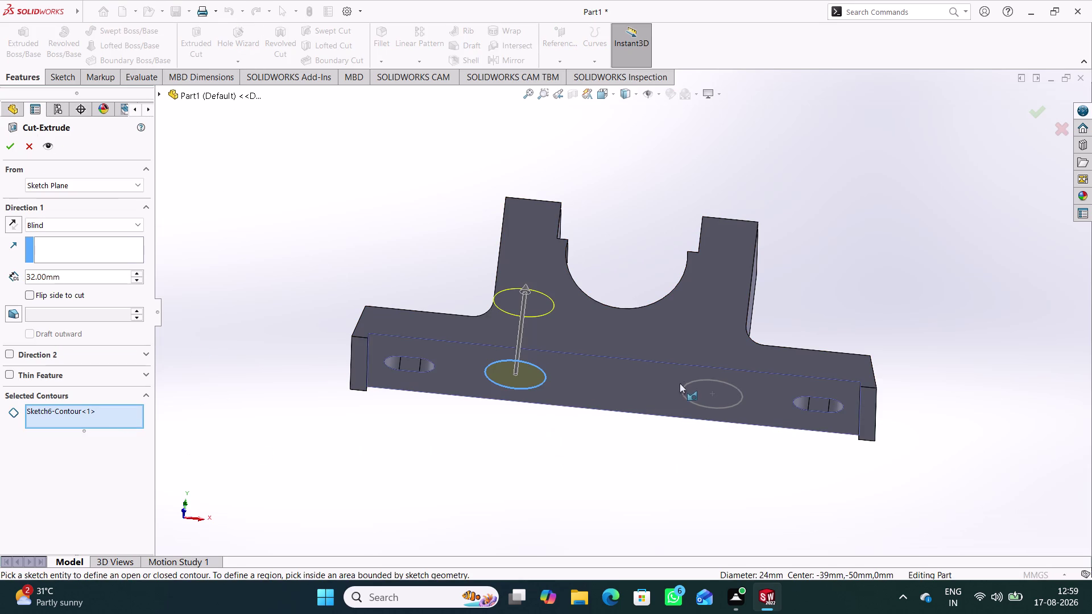
click(704, 381)
middle_drag(620, 255, 605, 338)
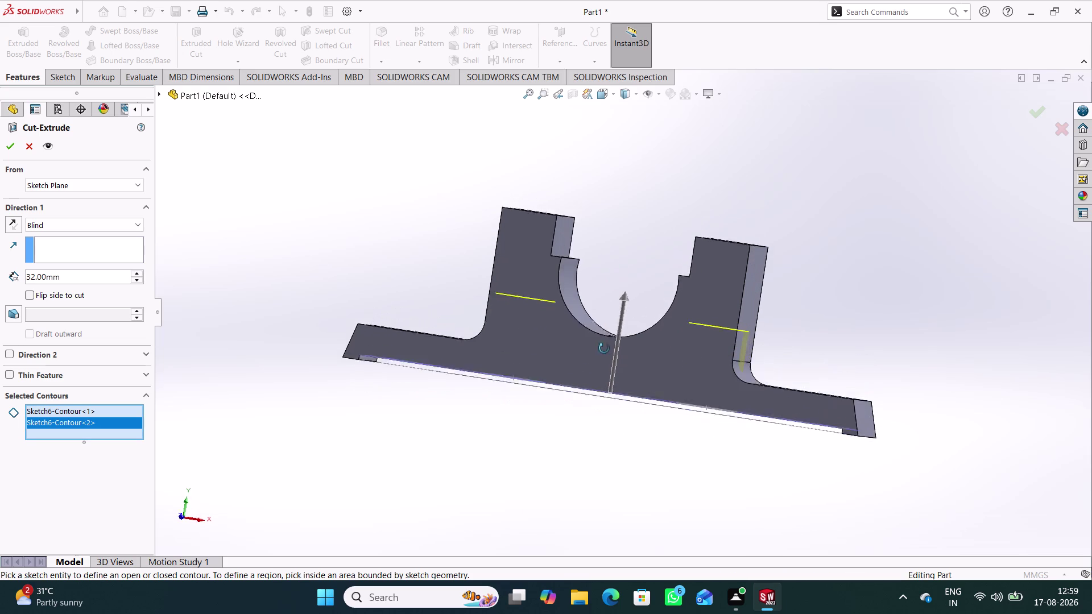
middle_drag(605, 338, 602, 391)
Set the blind cut depth to 8 mm and create the counterbore cut.
drag(77, 273, 71, 273)
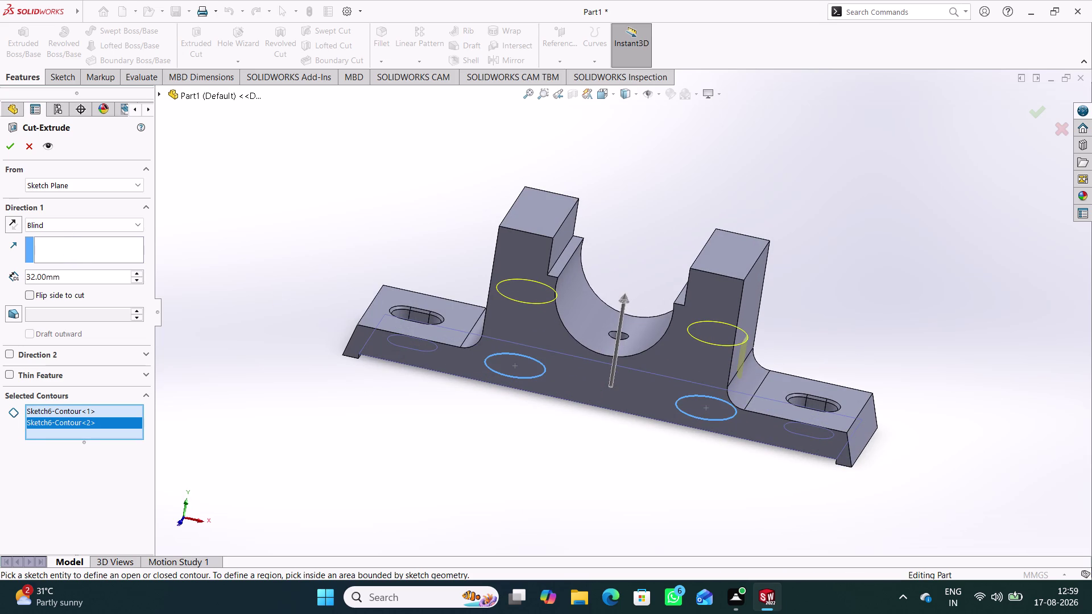
drag(71, 273, 11, 279)
key(8)
key(Return)
click(289, 232)
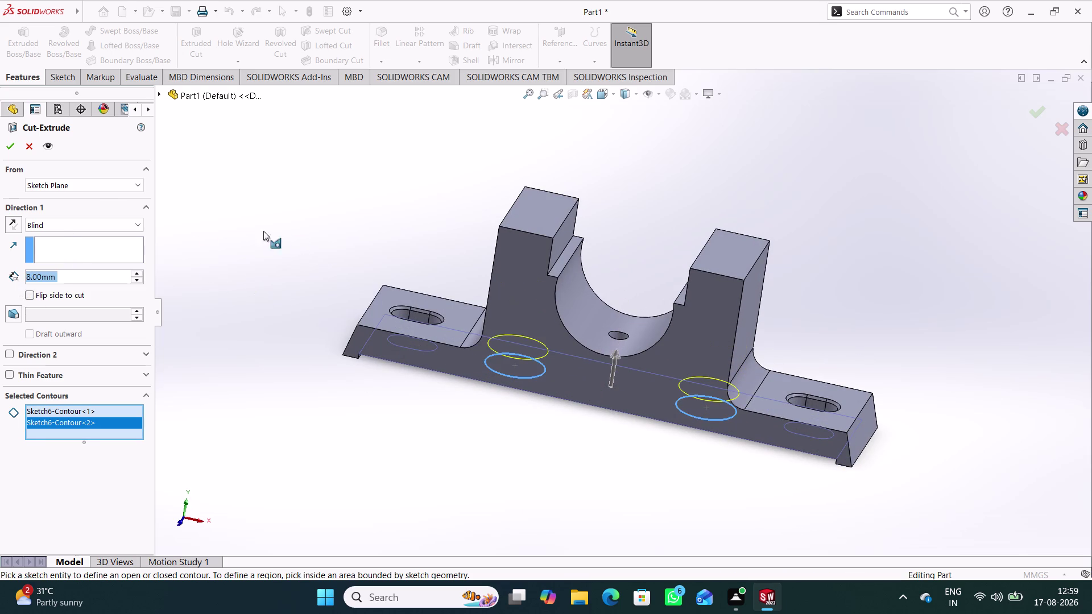
click(8, 149)
click(308, 352)
middle_drag(330, 414, 398, 152)
click(546, 249)
click(595, 218)
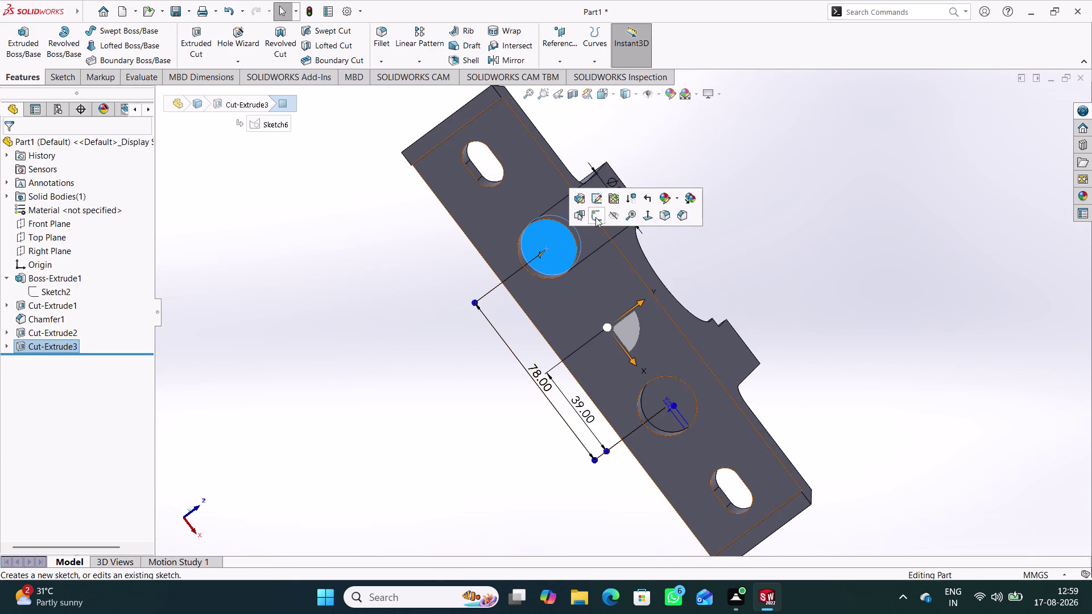
Start a sketch on the base underside and draw a circle in each counterbore.
click(506, 439)
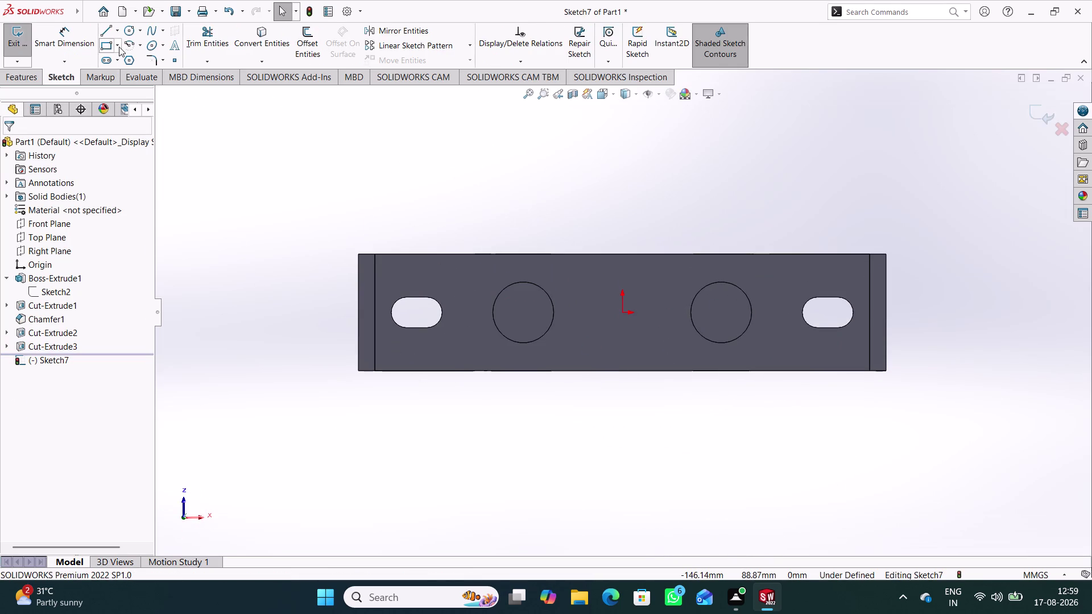
click(131, 32)
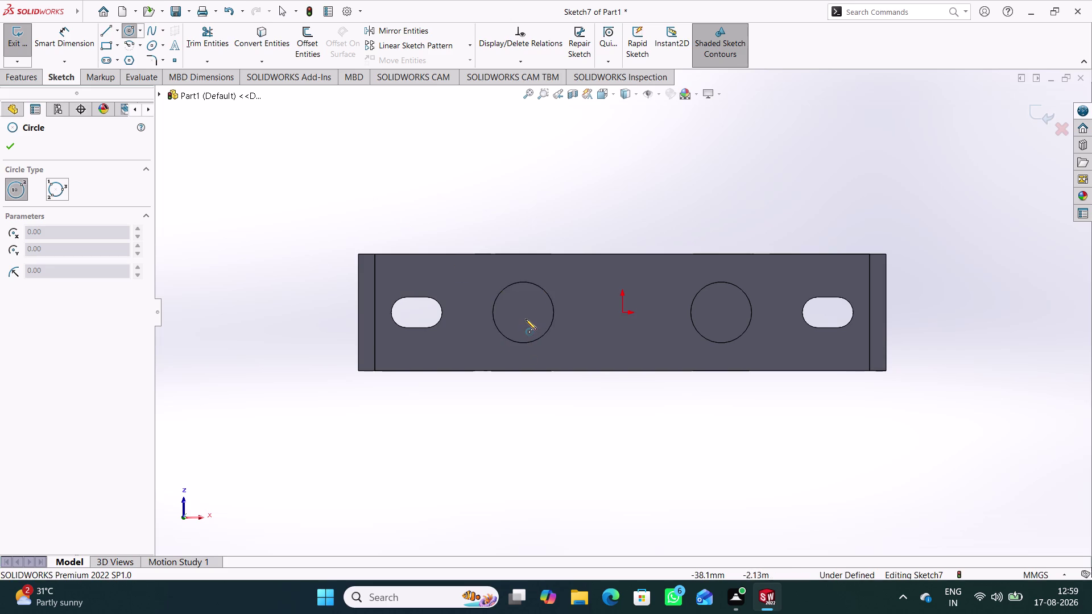
click(525, 314)
click(530, 329)
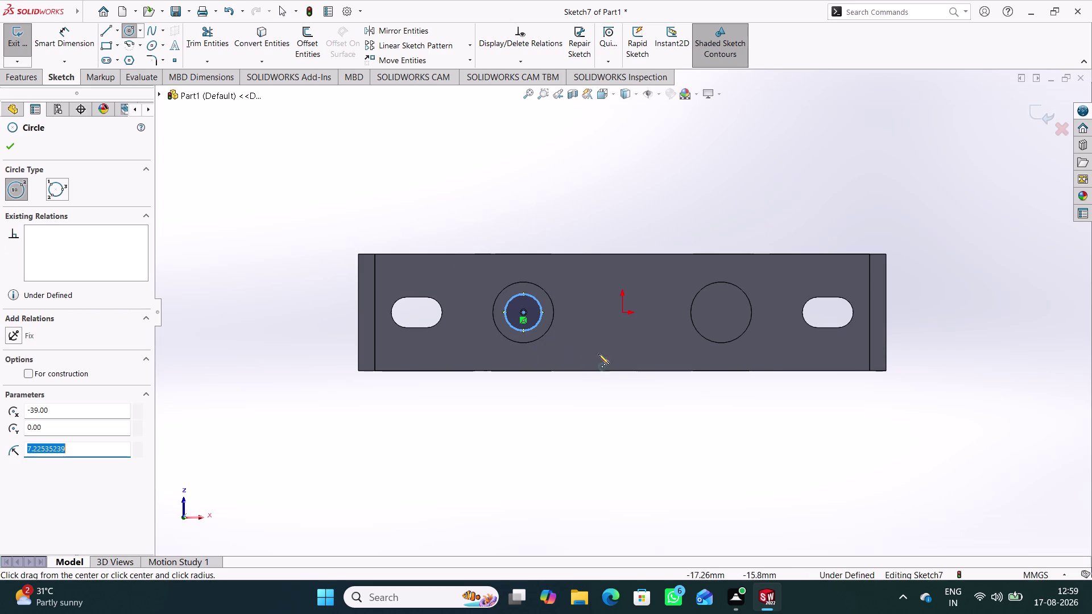
click(722, 312)
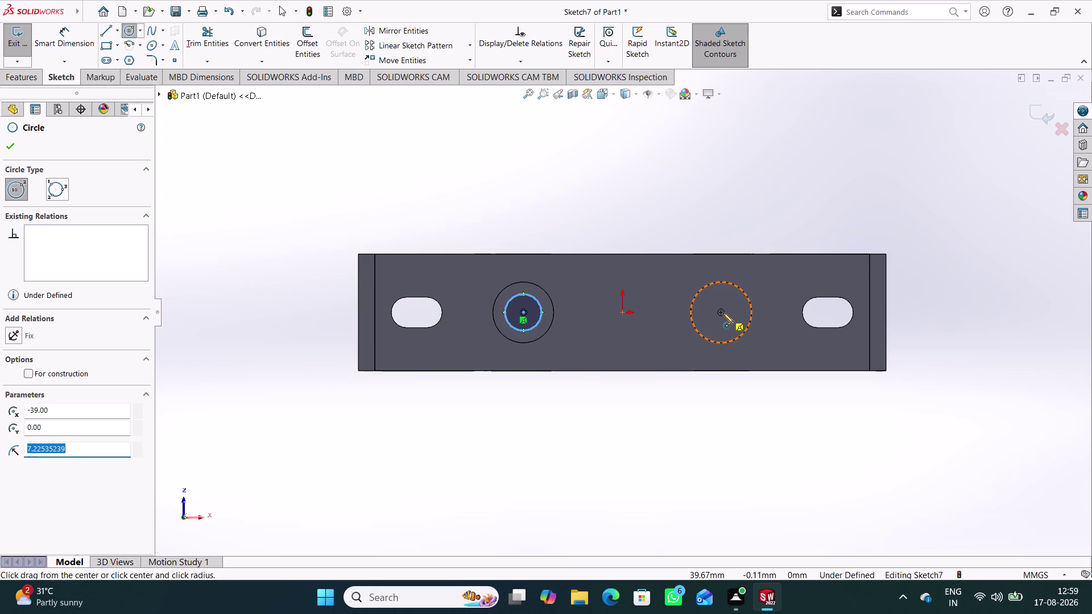
click(730, 327)
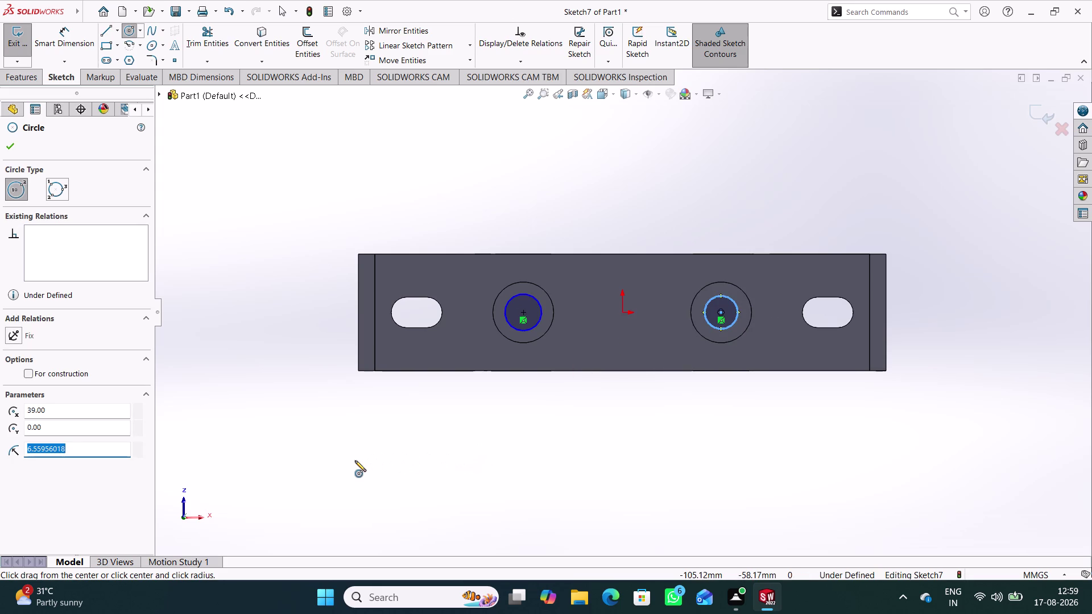
Dimension both small circles to 12 mm diameter and exit the sketch.
right_drag(355, 460, 329, 257)
drag(527, 295, 530, 289)
click(523, 219)
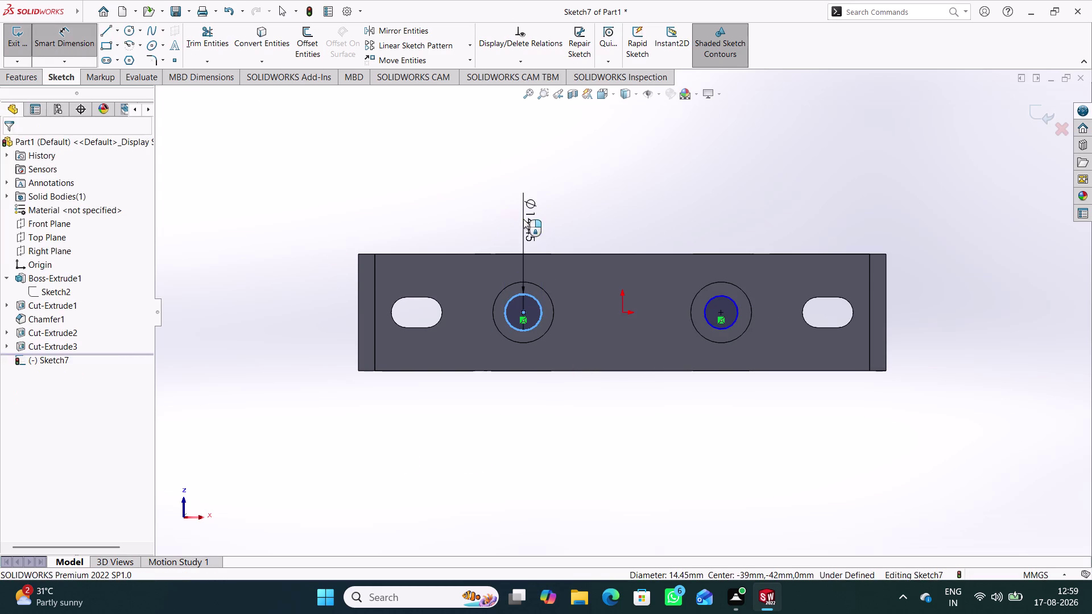
text(12)
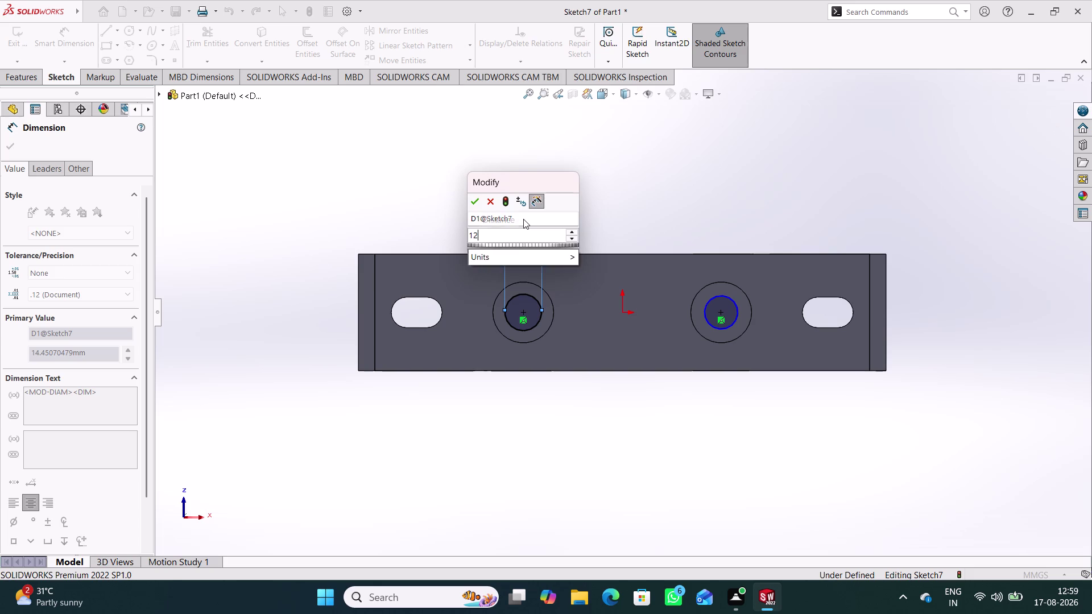
key(Return)
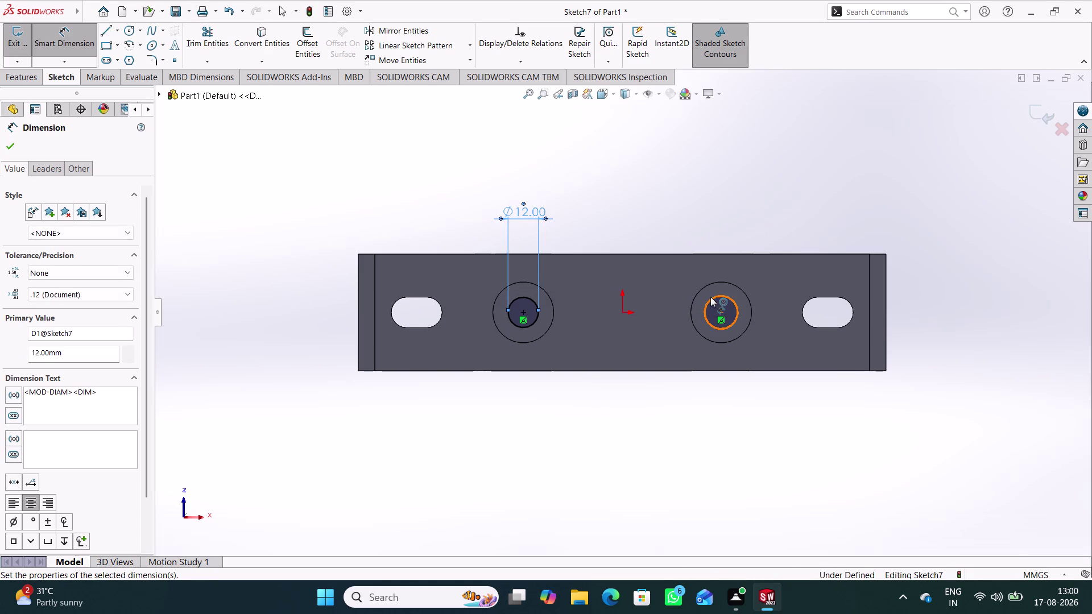
click(710, 297)
click(715, 216)
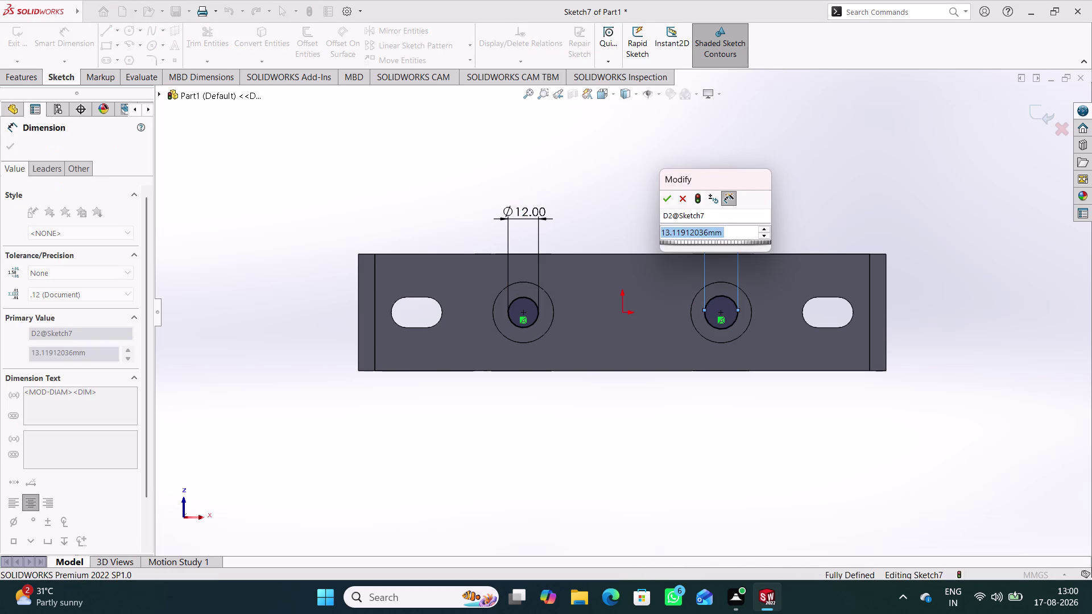
text(12)
key(Return)
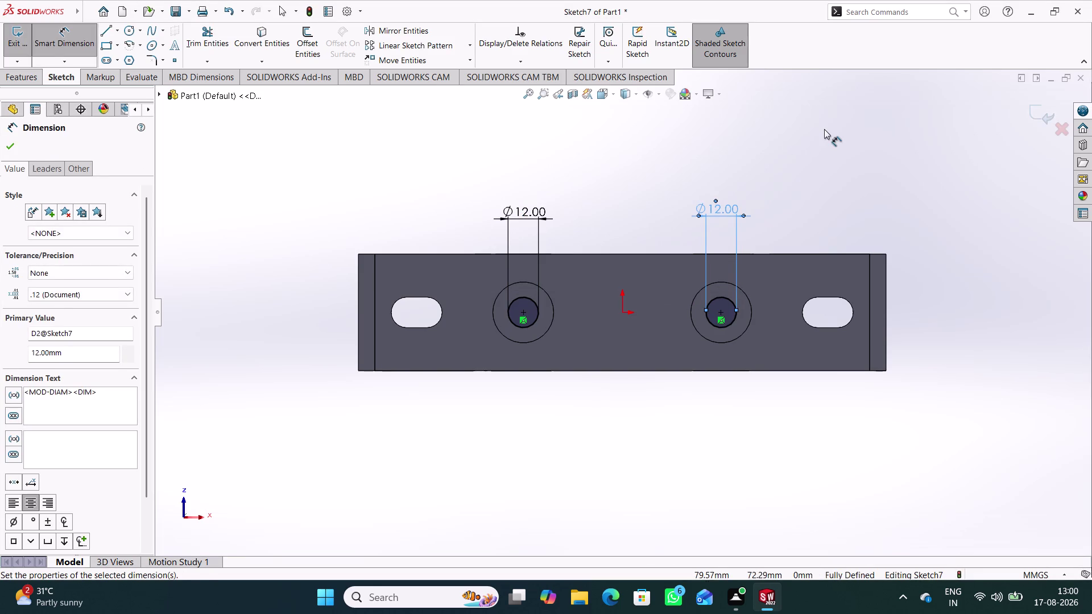
click(823, 129)
click(1030, 110)
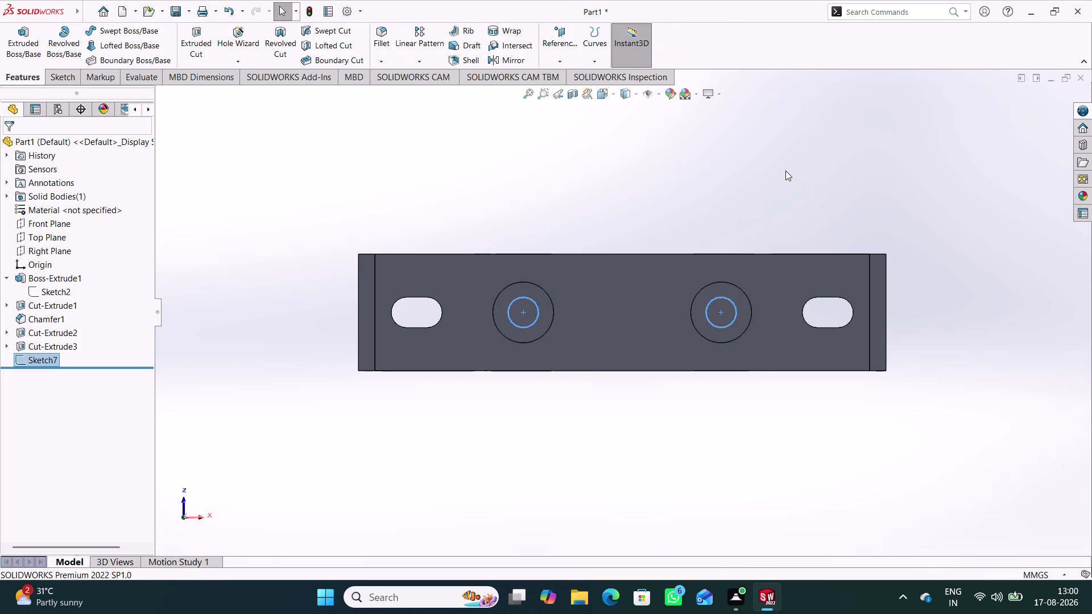
Extruded Cut Sketch7 with an Up To Next end condition.
middle_drag(750, 162, 705, 342)
click(201, 47)
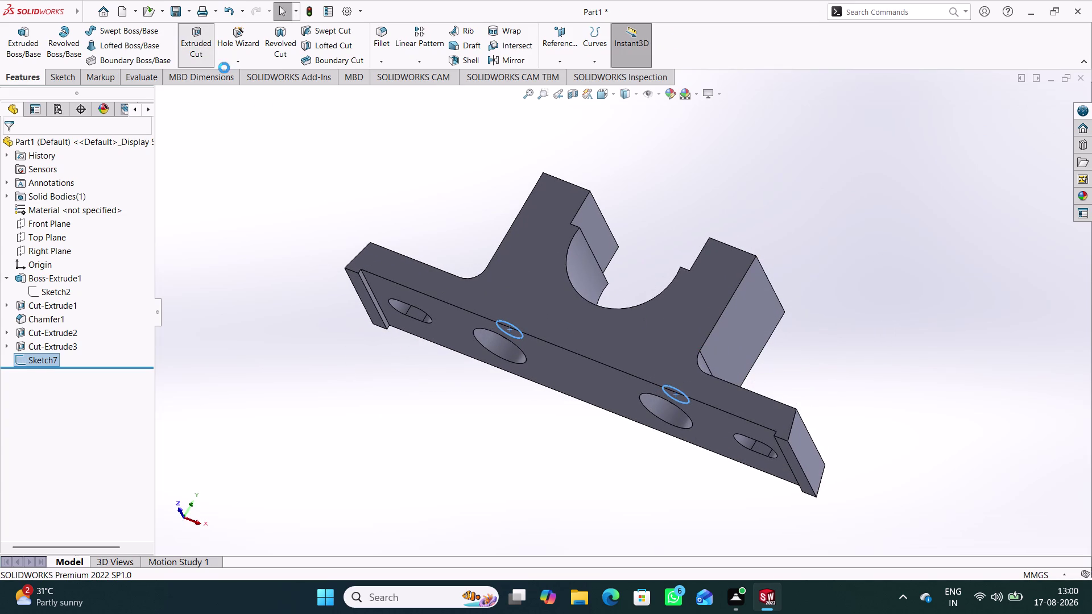
middle_drag(445, 178, 451, 225)
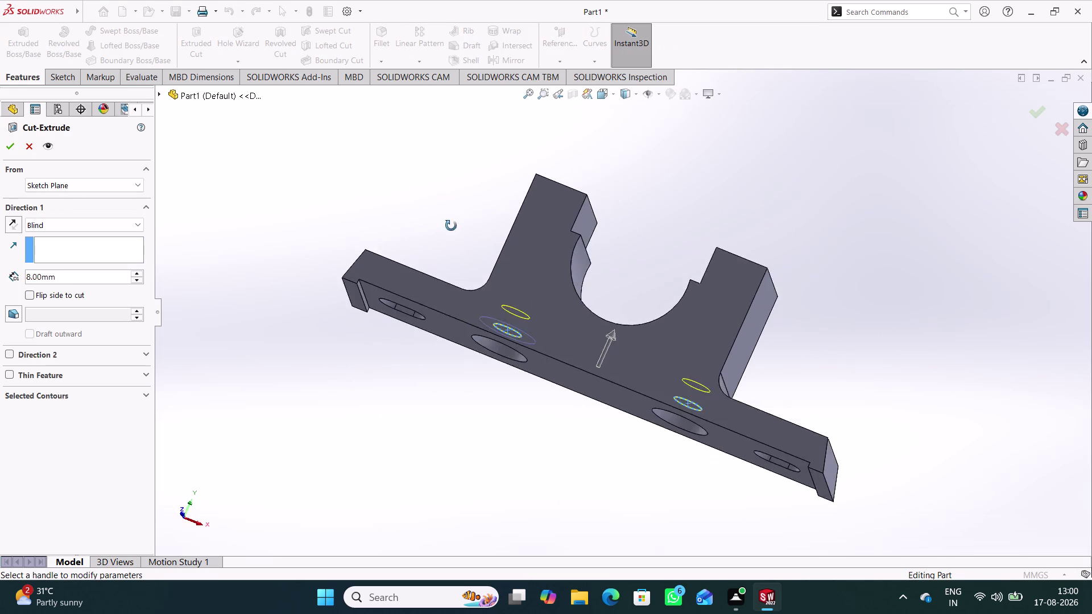
middle_drag(451, 226, 423, 233)
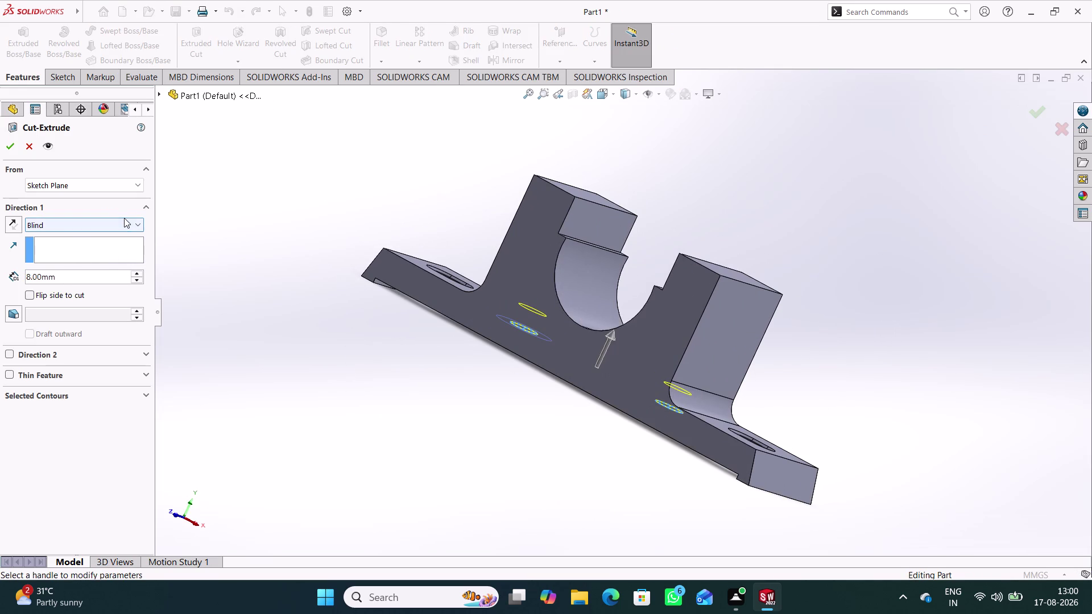
click(124, 219)
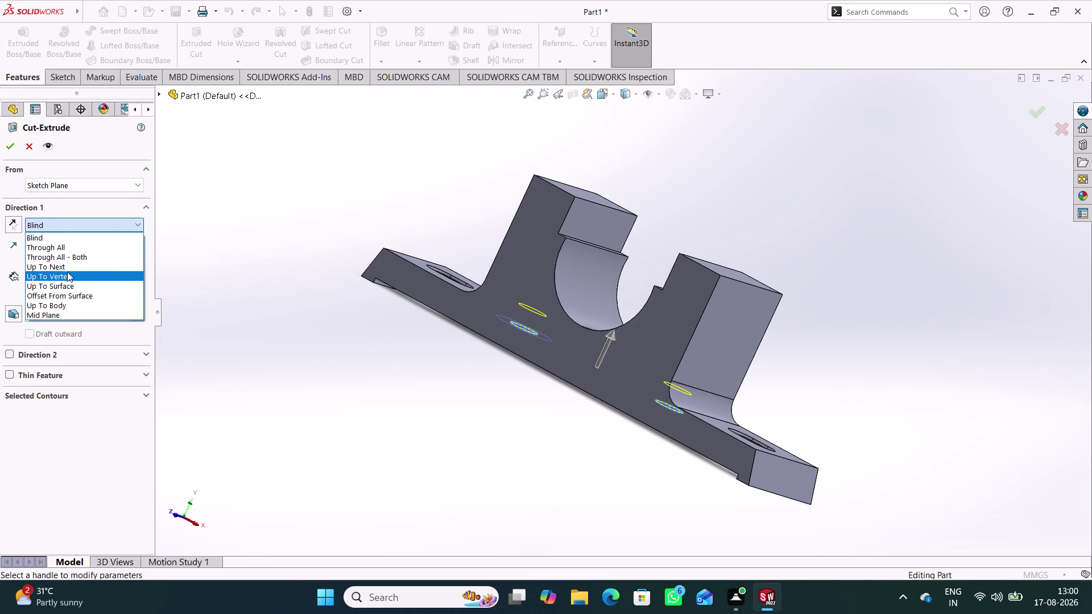
click(67, 267)
middle_drag(269, 238, 274, 250)
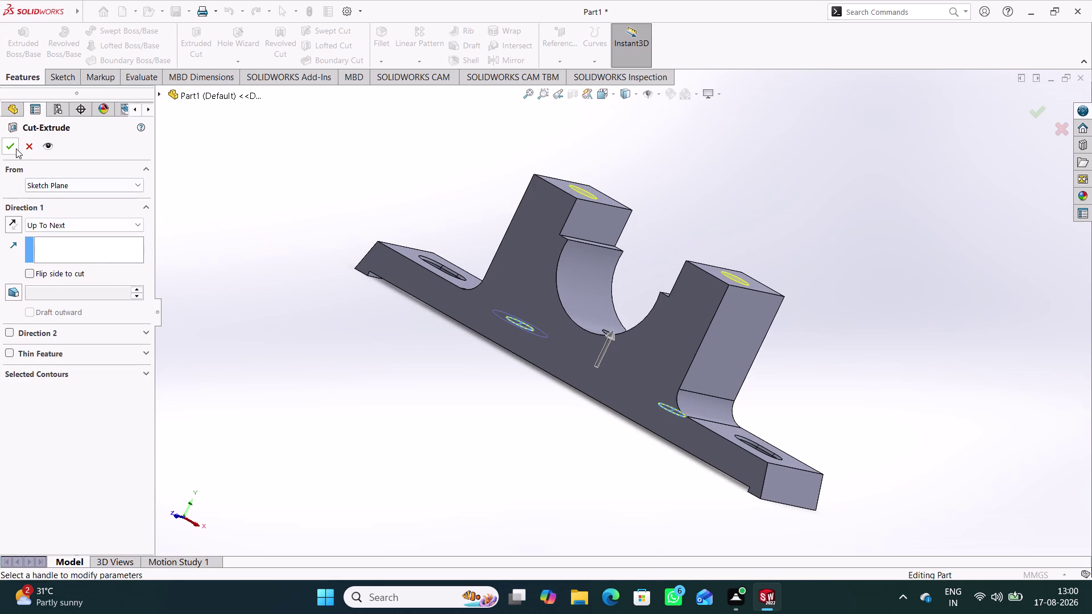
click(16, 148)
Orbit to inspect the new holes and return to the isometric view.
middle_drag(311, 215, 297, 253)
click(297, 253)
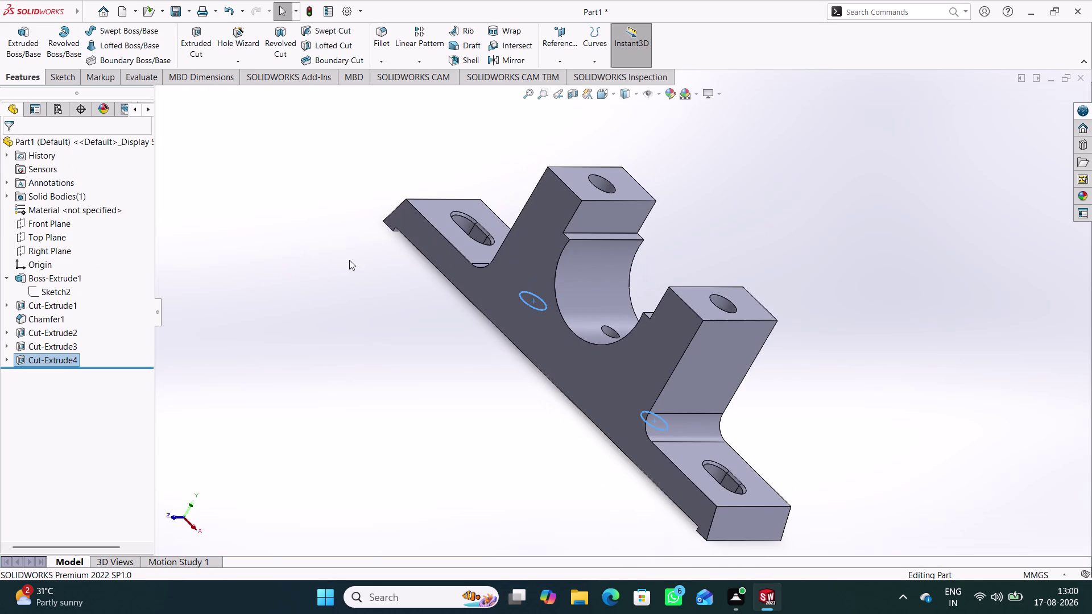
middle_drag(355, 263, 424, 193)
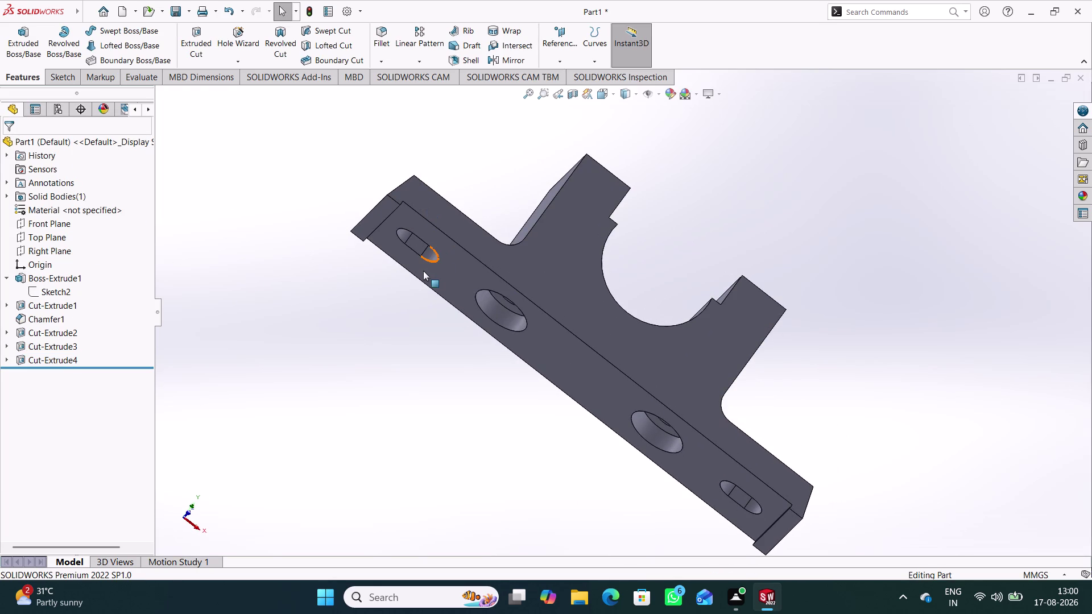
key(ctrl+7)
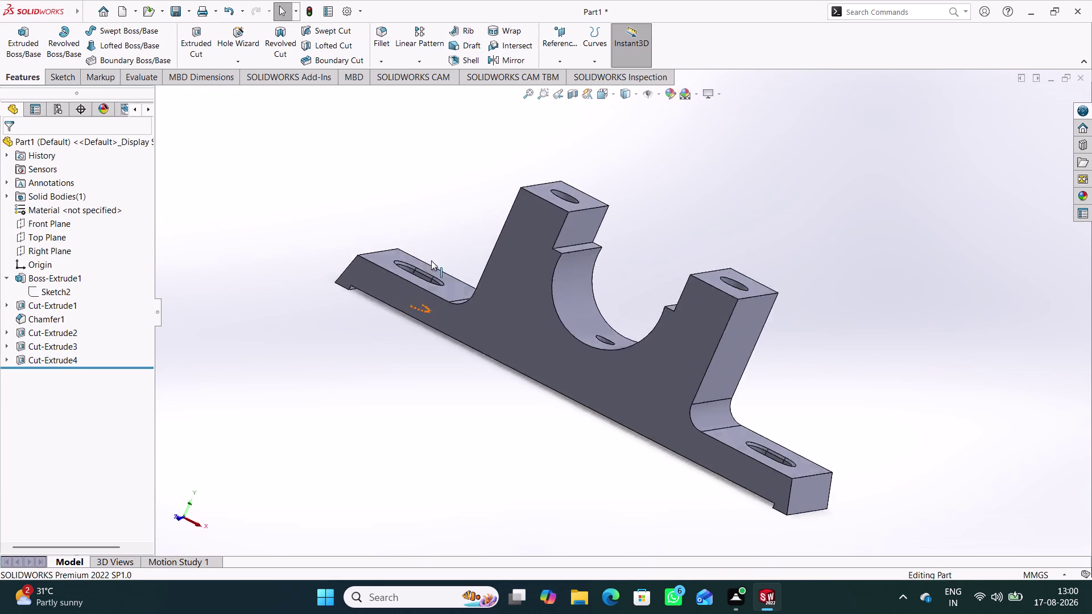
click(337, 359)
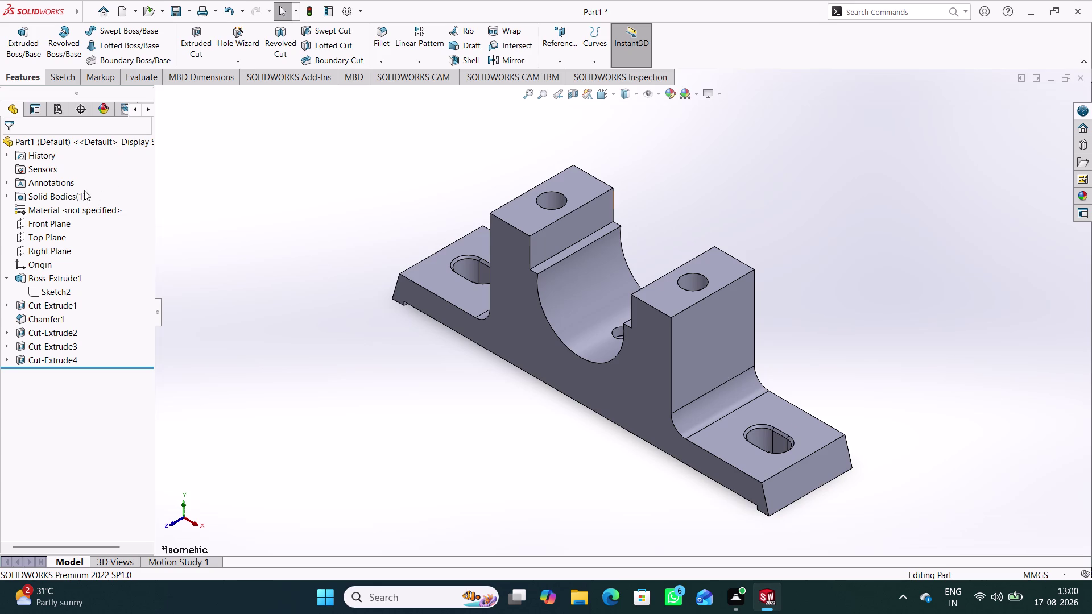
right_click(55, 206)
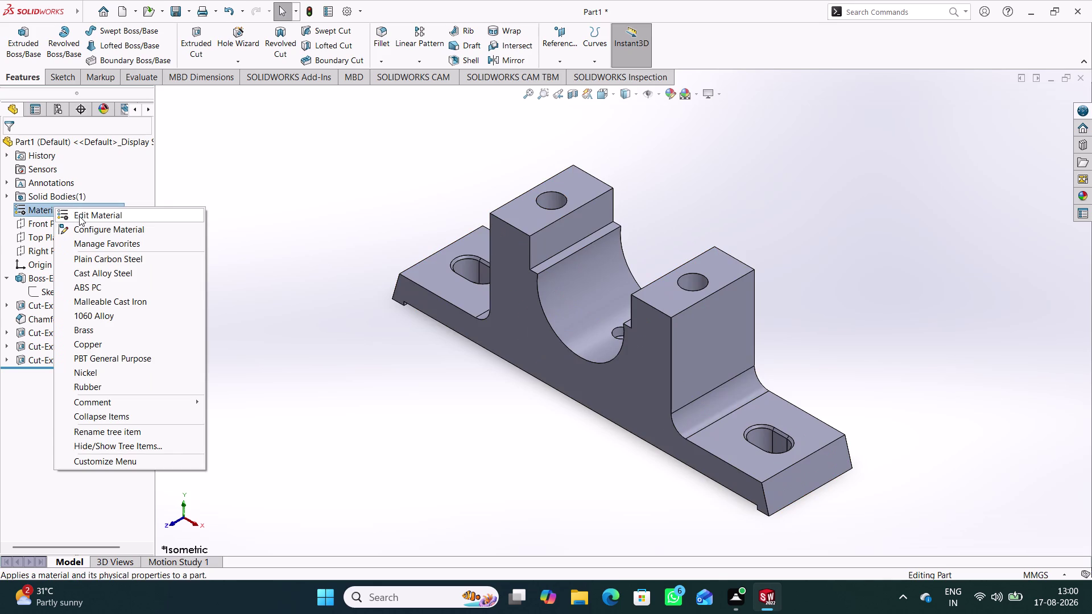
Apply Zinc AC43A from the Zinc Alloys library as the part material.
click(79, 216)
scroll(down, 3)
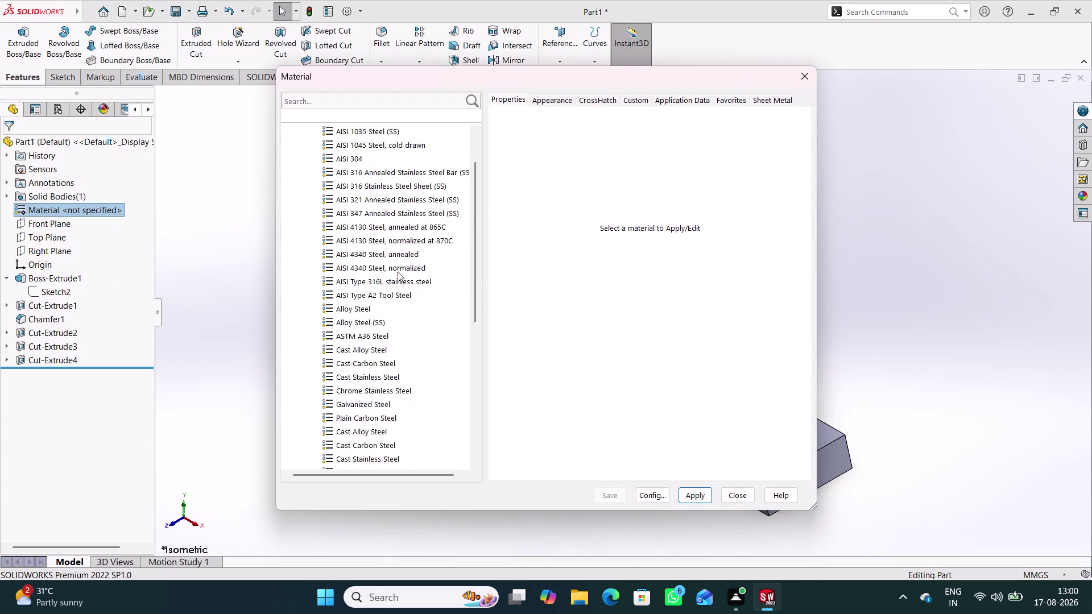
scroll(down, 3)
click(343, 311)
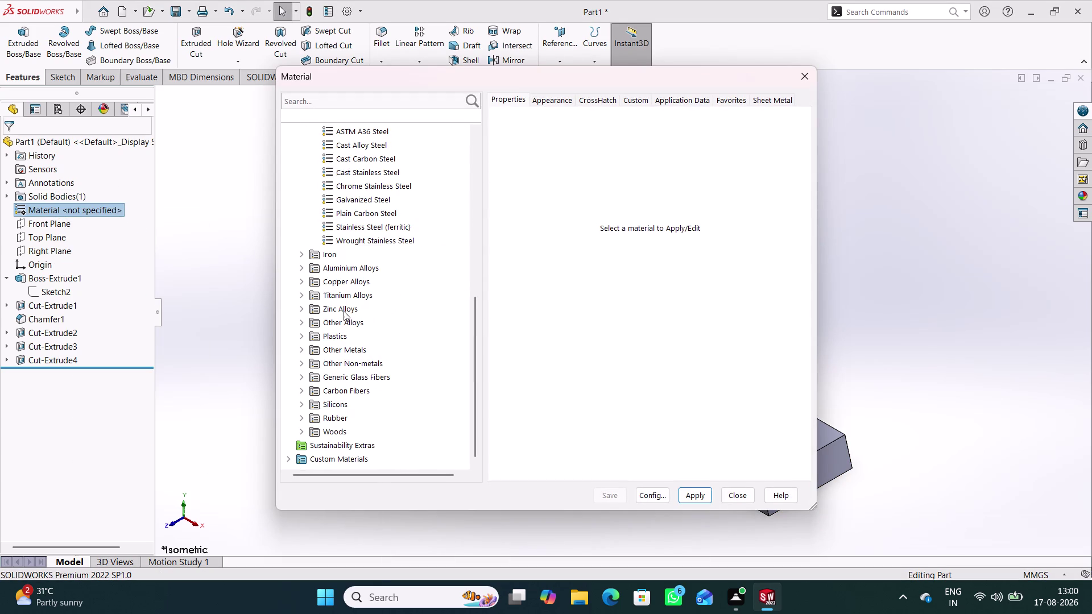
double_click(346, 312)
click(353, 342)
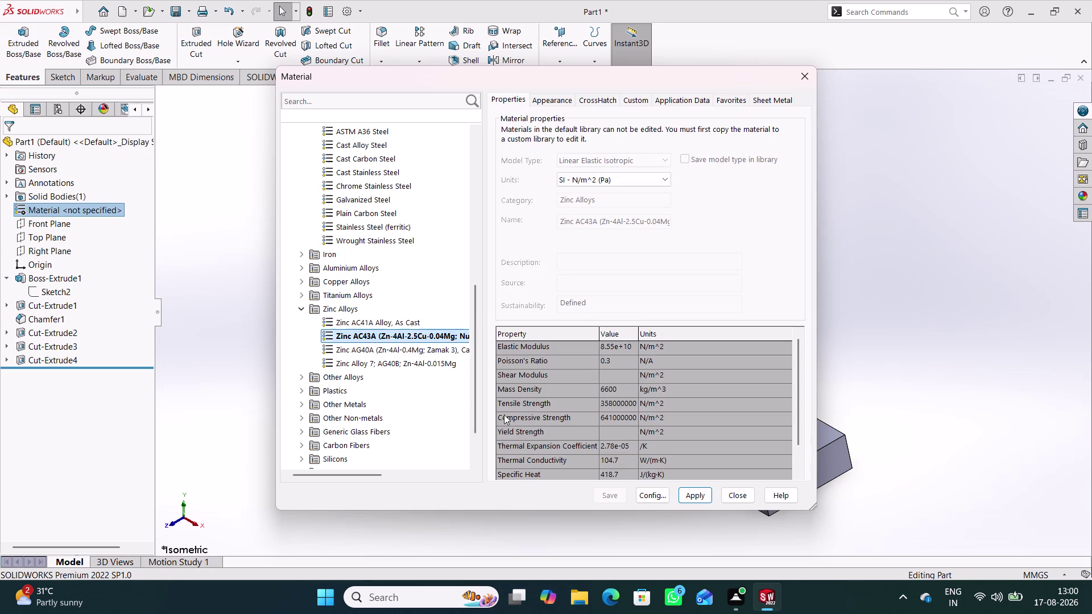
click(696, 495)
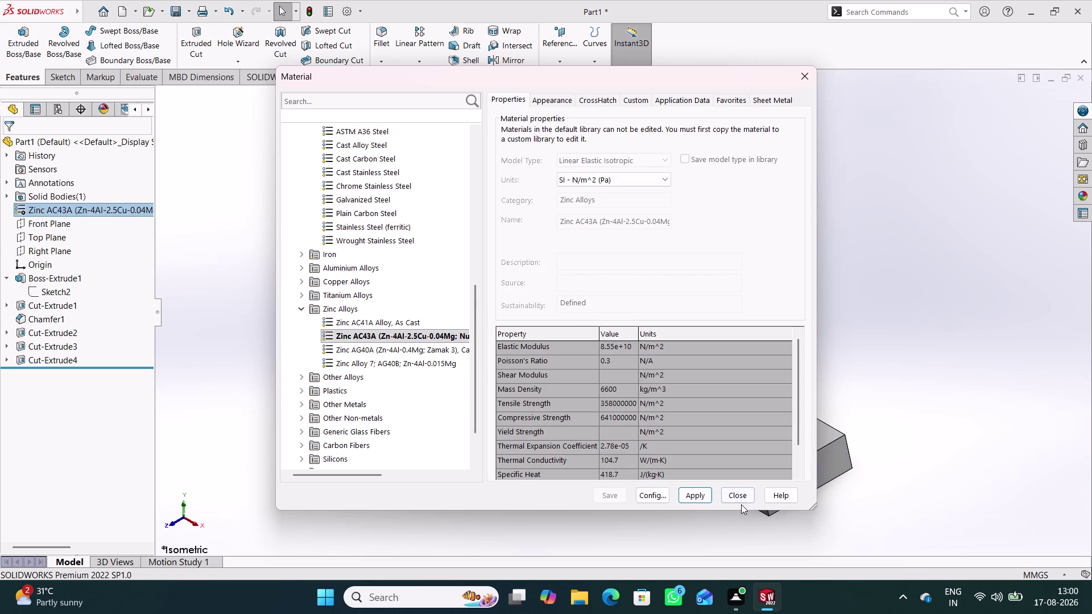
click(741, 498)
Orbit the model to inspect the base holes, then return to isometric view.
middle_drag(650, 483, 675, 341)
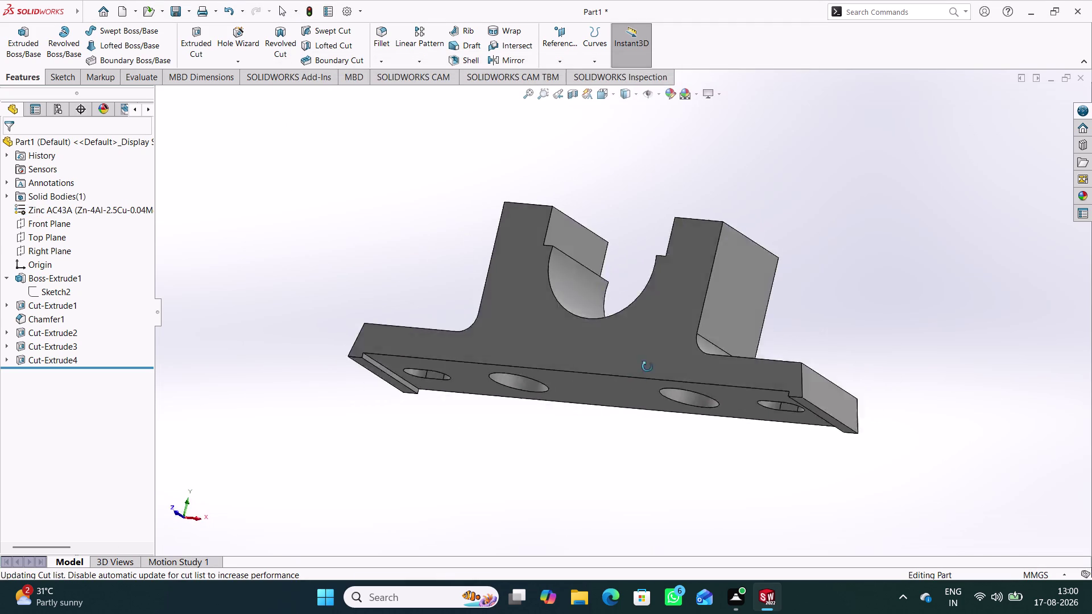
middle_drag(675, 341, 697, 325)
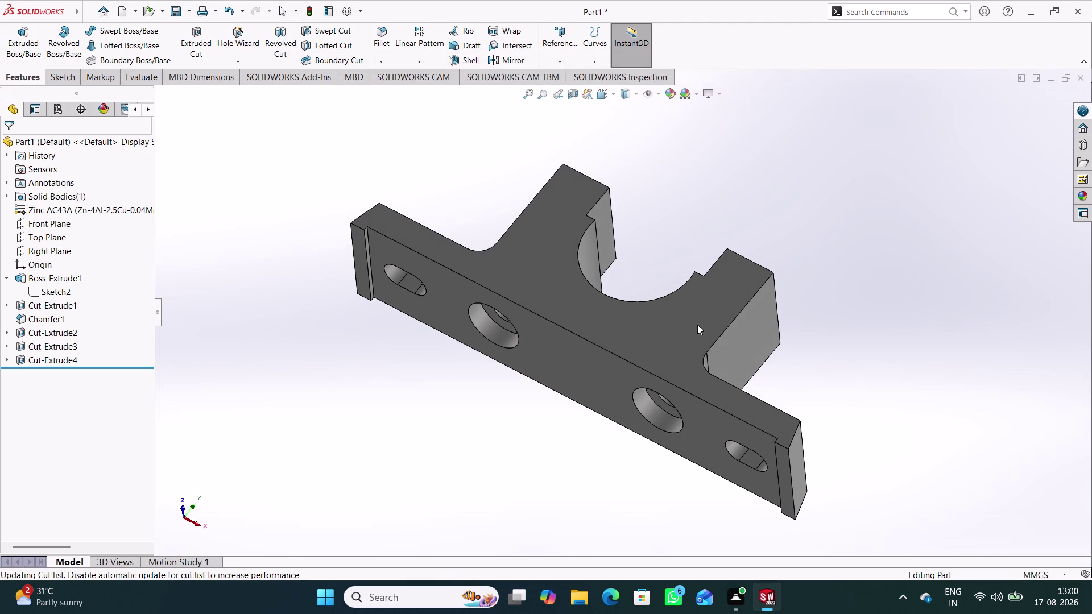
key(ctrl+7)
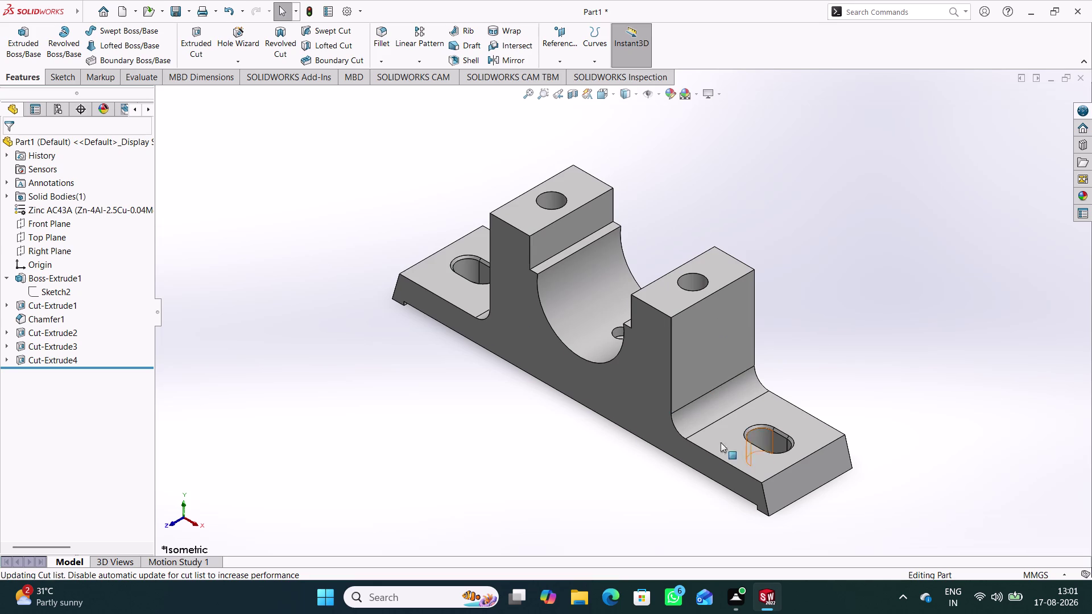
Bring up the Save As dialog for Part1 with Ctrl+S.
key(ctrl+s)
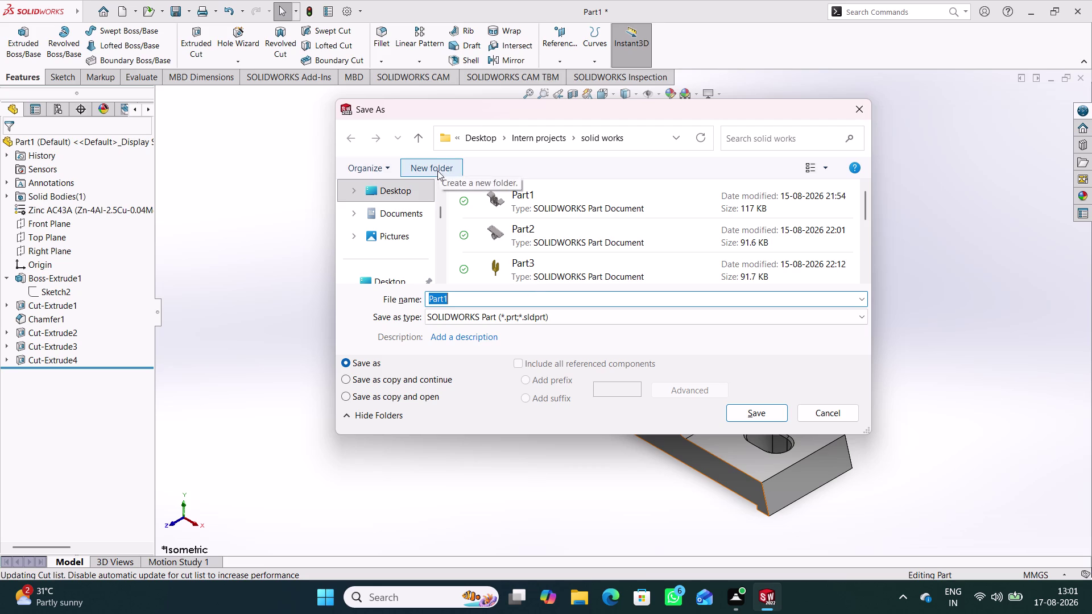
Save the part as 'Casting', then create a new blank part document.
scroll(down, 3)
scroll(down, 3)
scroll(down, 3)
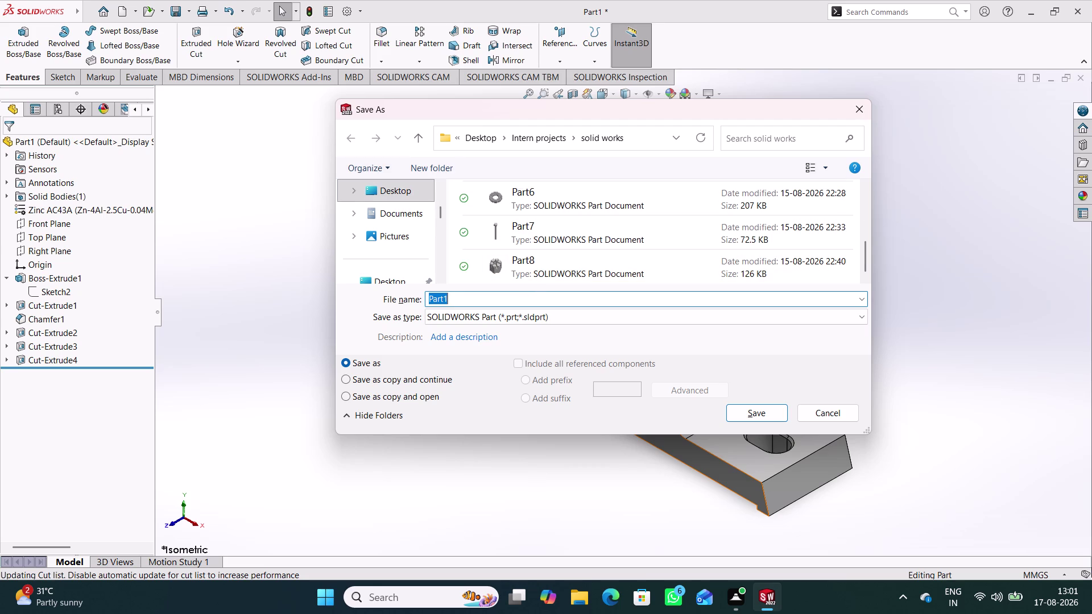
text(Cast)
text(ing)
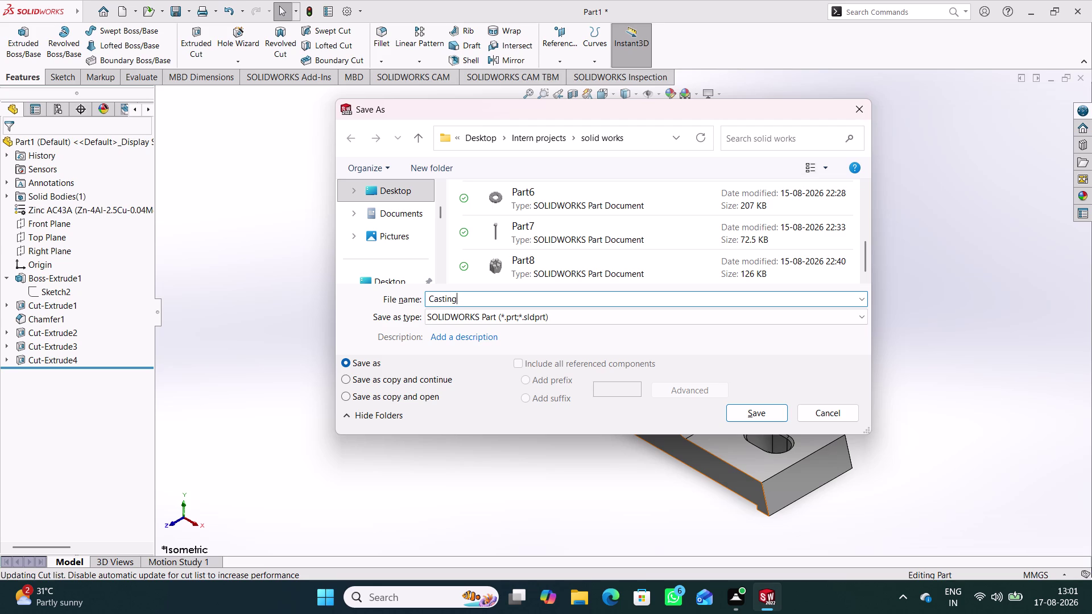
click(755, 411)
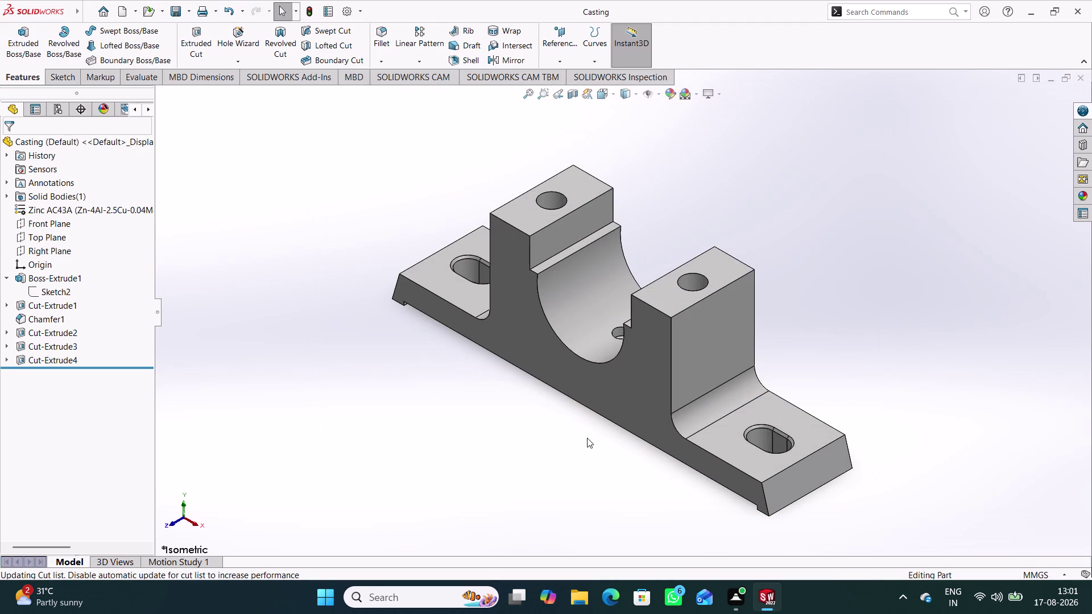
key(ctrl+n)
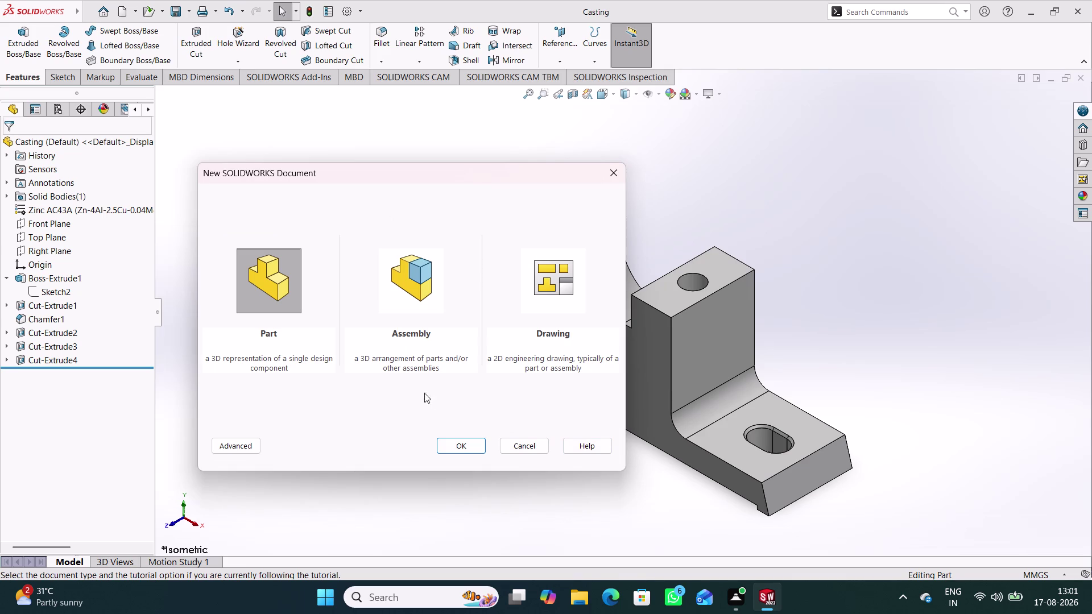
click(452, 446)
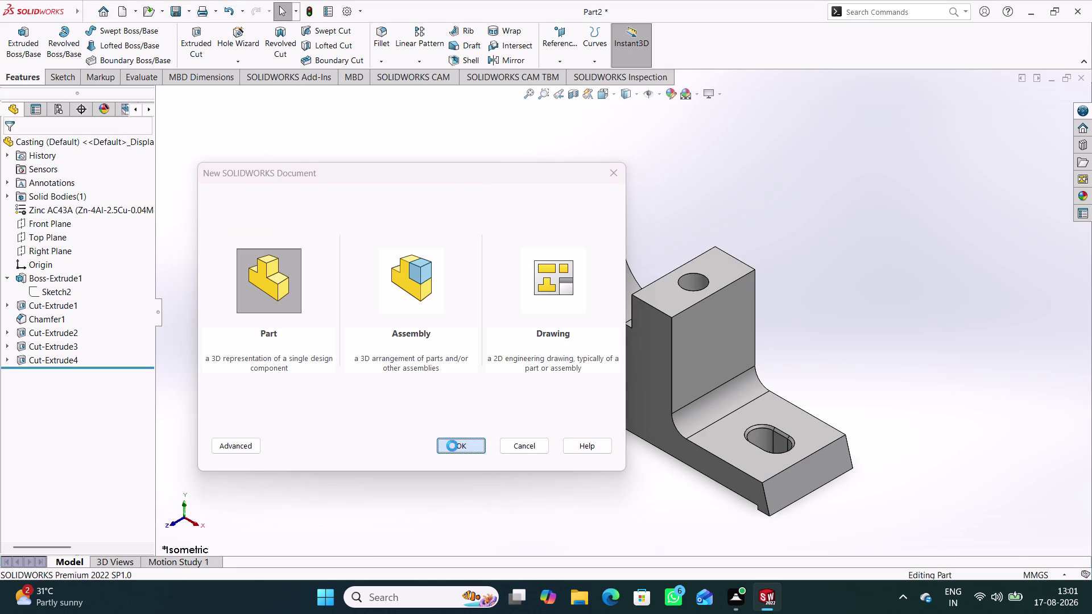